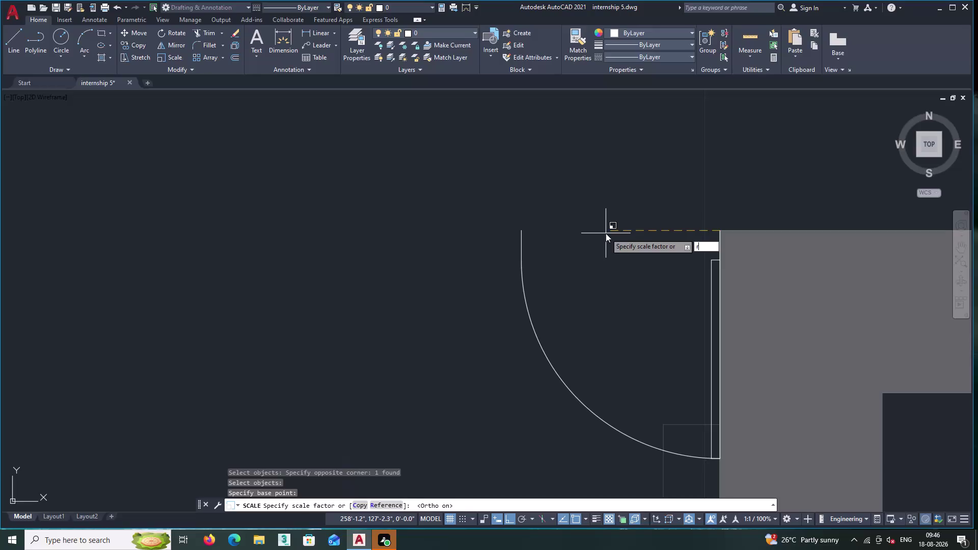
Rescale the door by reference, picking two reference points and the new length point.
double_click(719, 231)
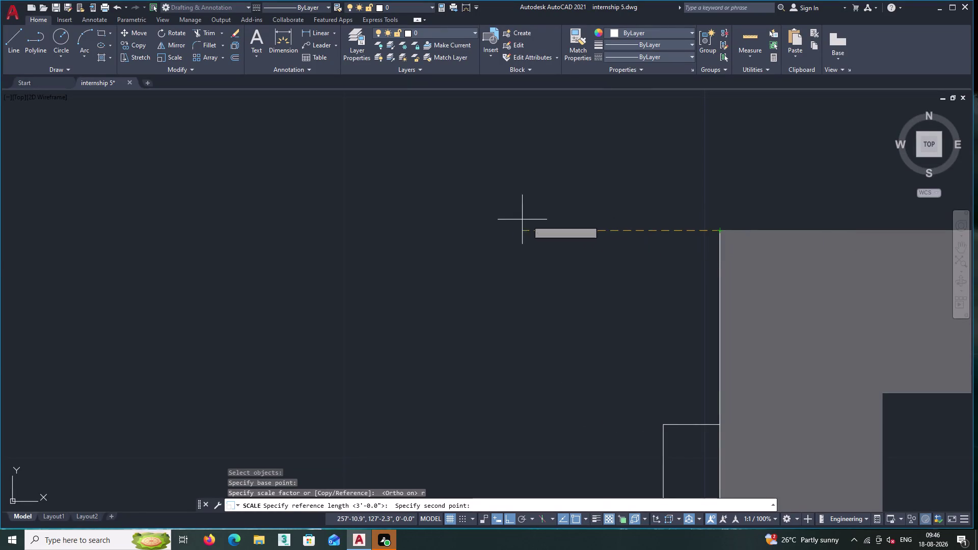
scroll(down, 3)
middle_drag(515, 220, 702, 224)
scroll(up, 3)
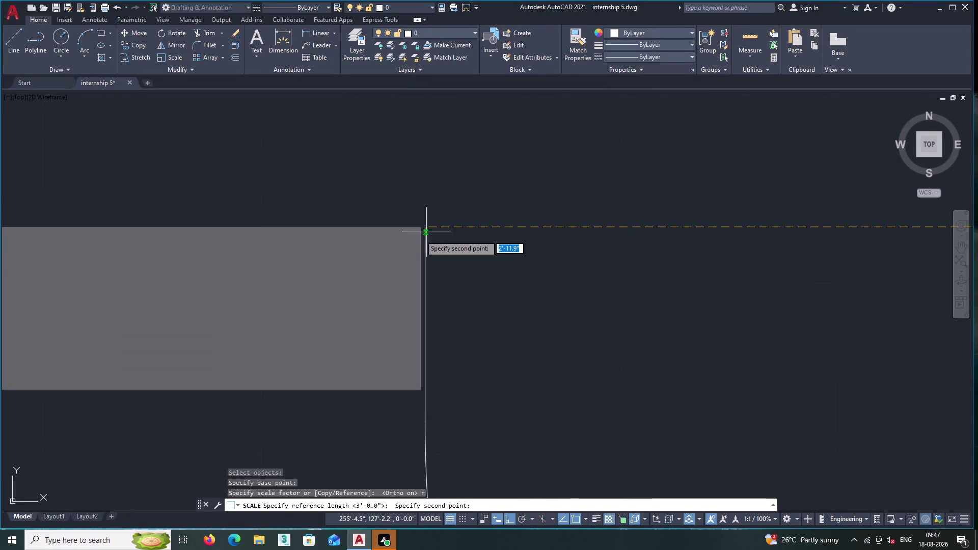
scroll(up, 3)
click(428, 222)
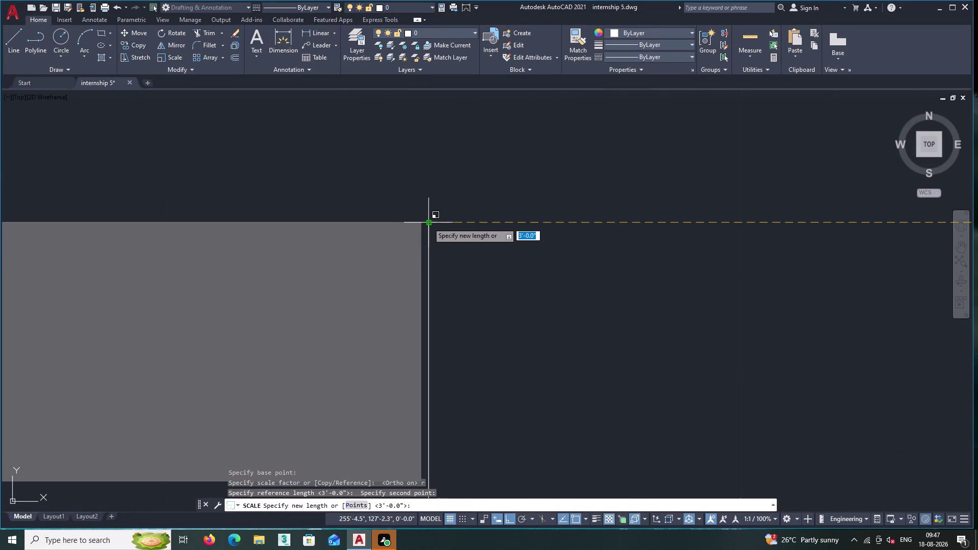
click(420, 223)
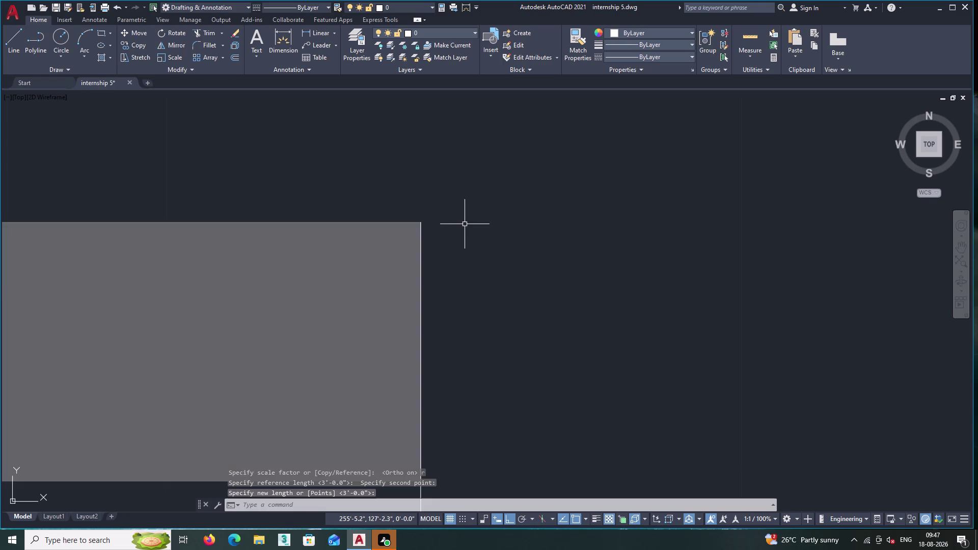
Pan and zoom around the plan to view the bathroom and bedroom door openings.
scroll(down, 3)
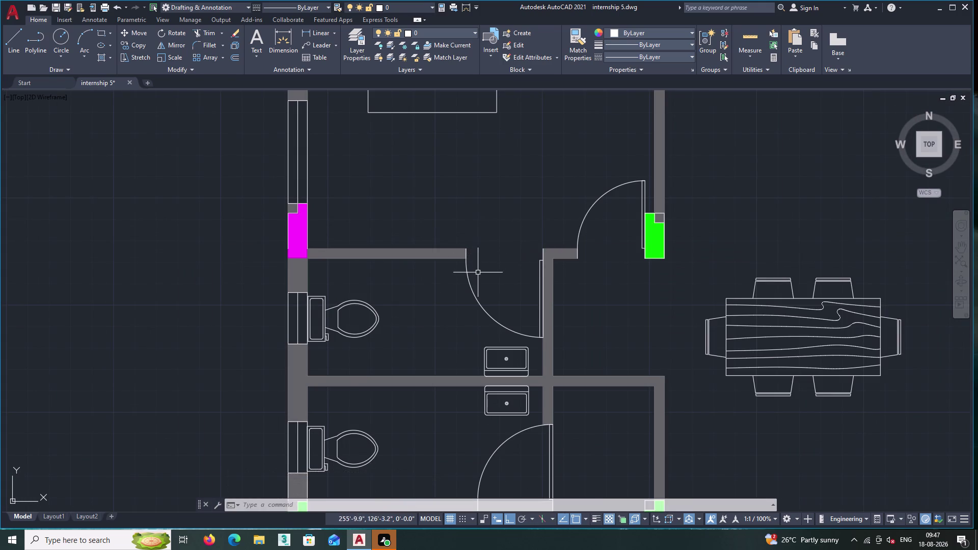
scroll(down, 3)
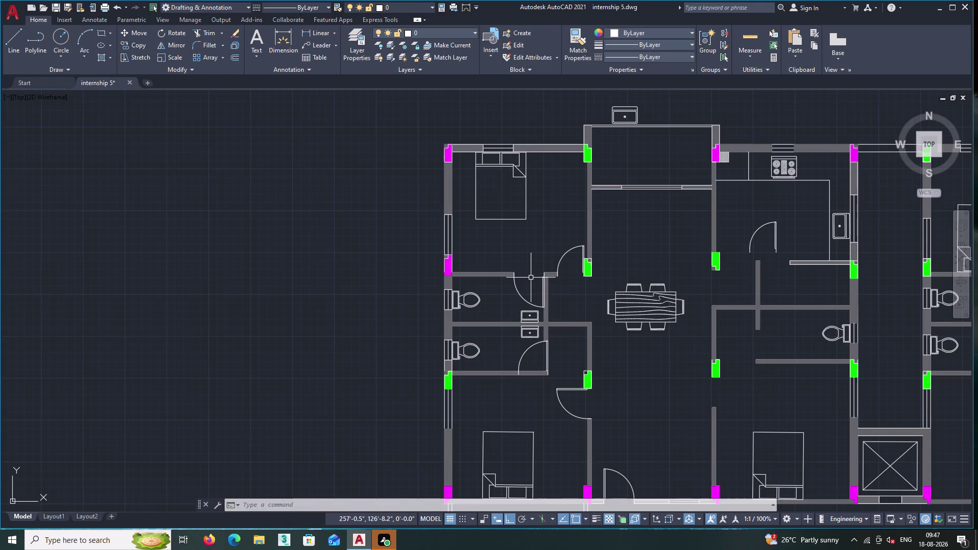
middle_drag(545, 278, 618, 240)
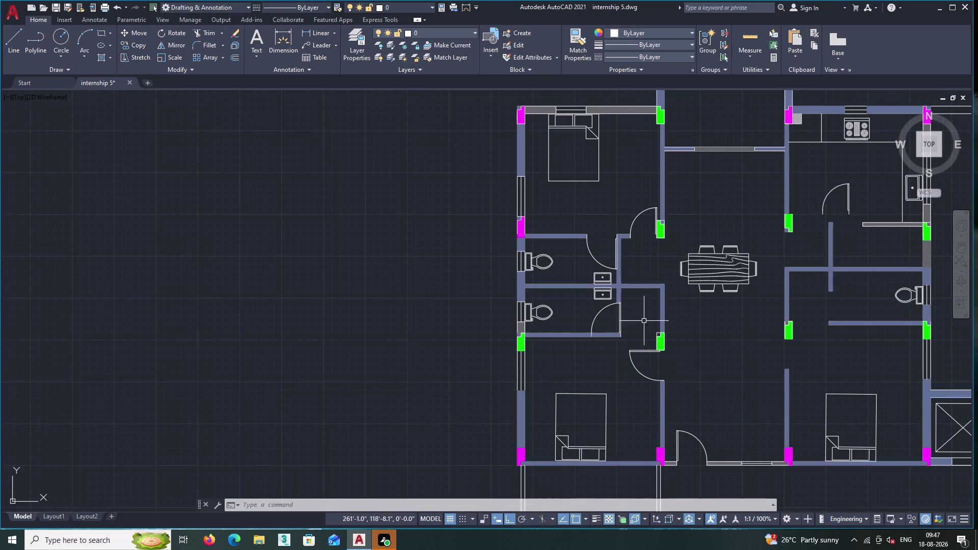
scroll(up, 3)
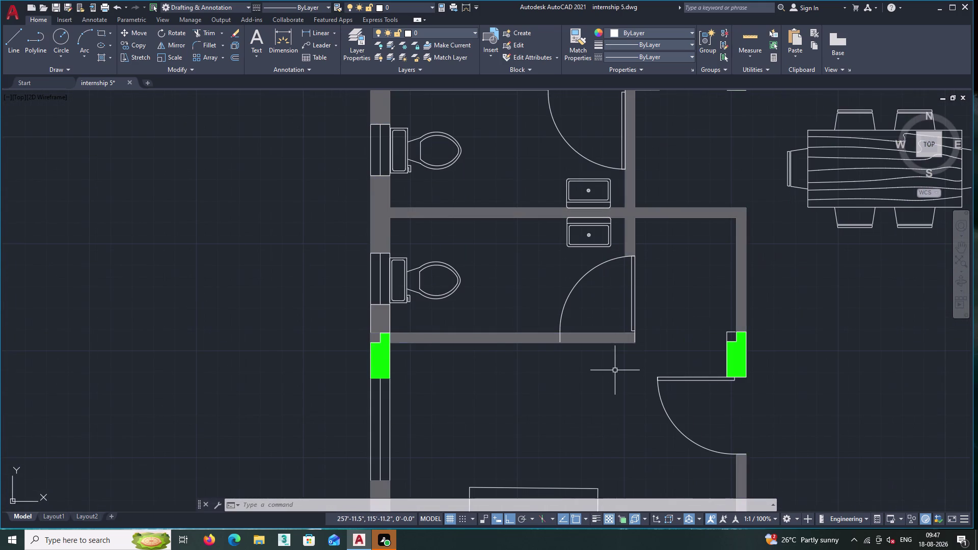
scroll(down, 3)
middle_drag(615, 370, 596, 312)
scroll(up, 3)
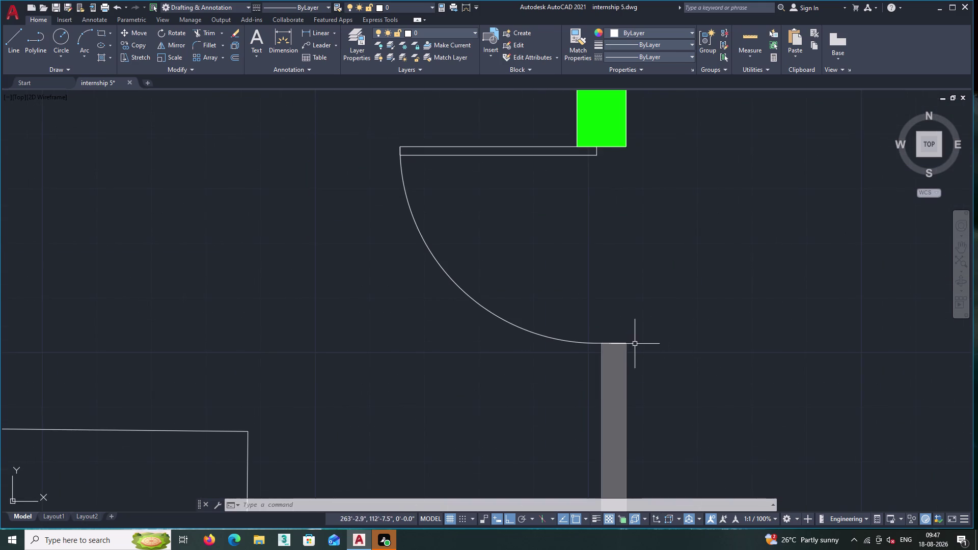
scroll(up, 3)
scroll(down, 3)
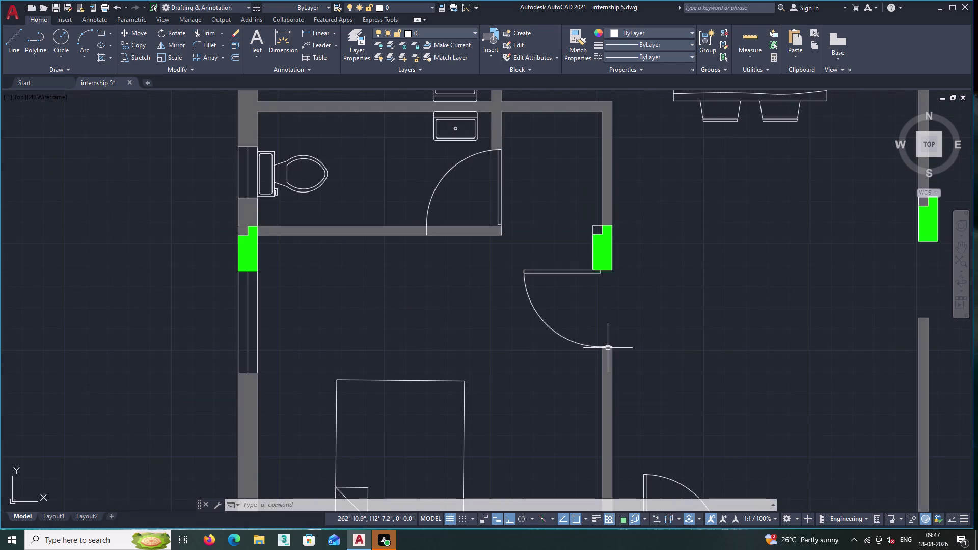
middle_drag(706, 405, 718, 244)
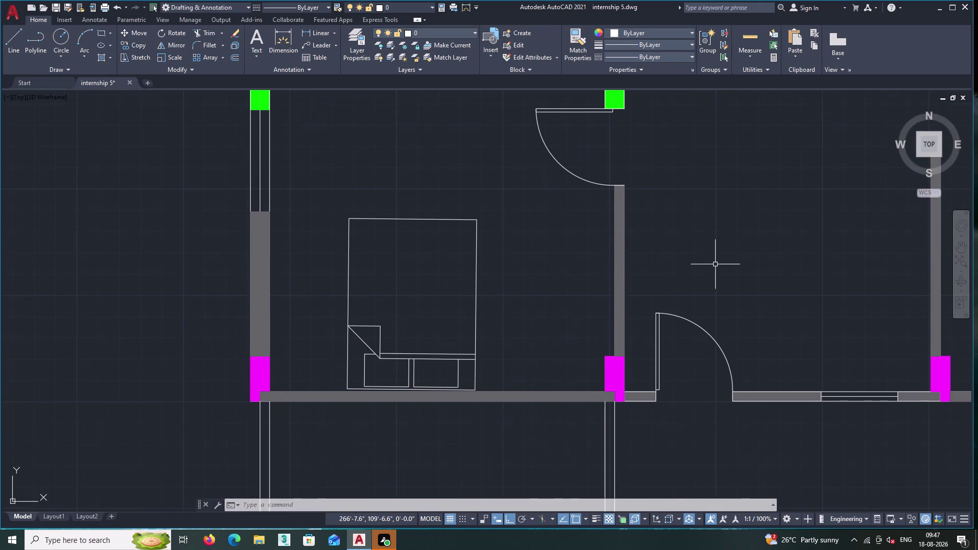
scroll(down, 3)
middle_drag(761, 280, 720, 299)
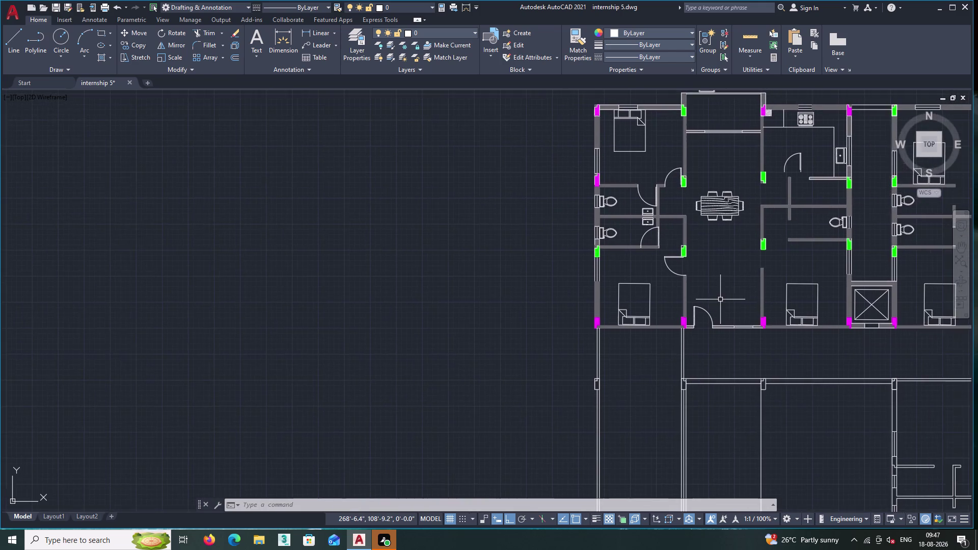
scroll(up, 3)
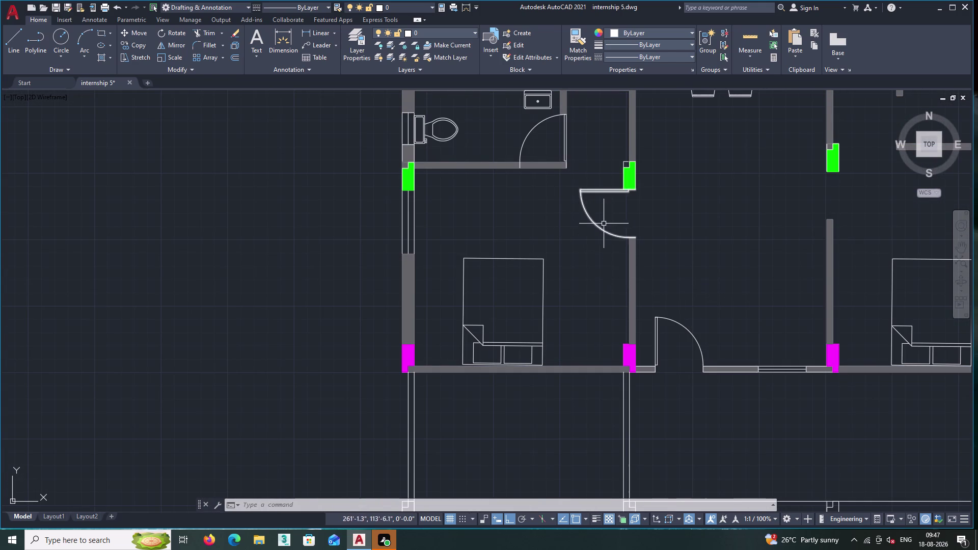
Copy the bedroom door block into the opening above it.
click(689, 359)
click(682, 306)
right_click(683, 297)
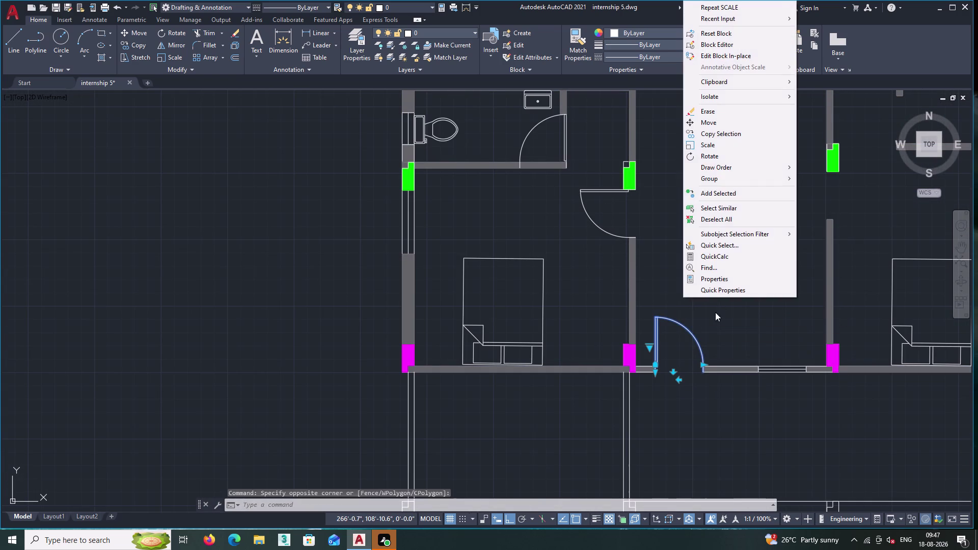
click(715, 132)
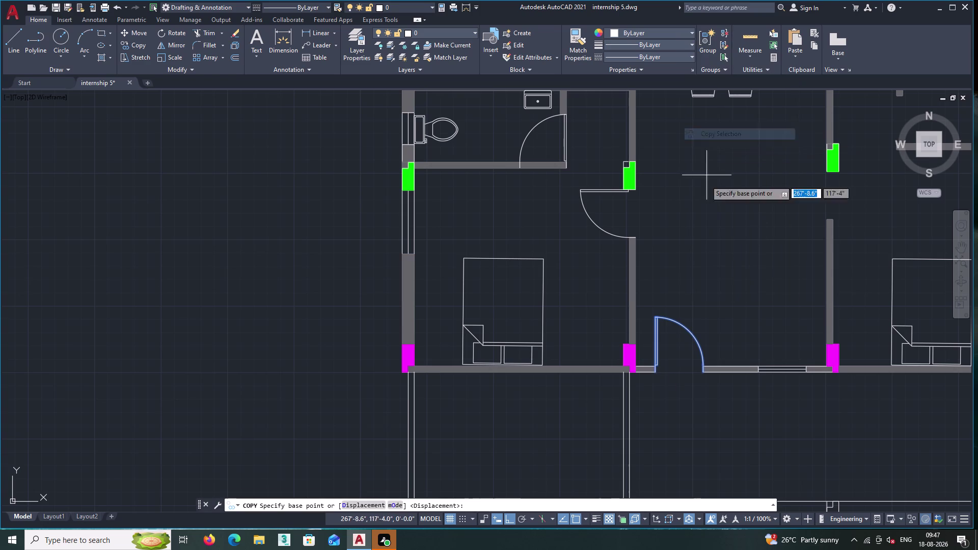
click(671, 322)
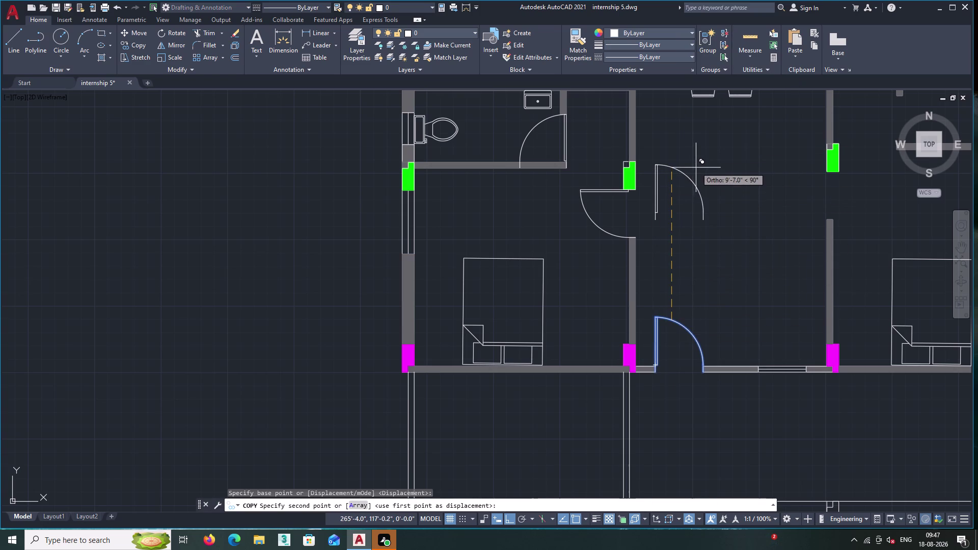
double_click(737, 195)
double_click(737, 195)
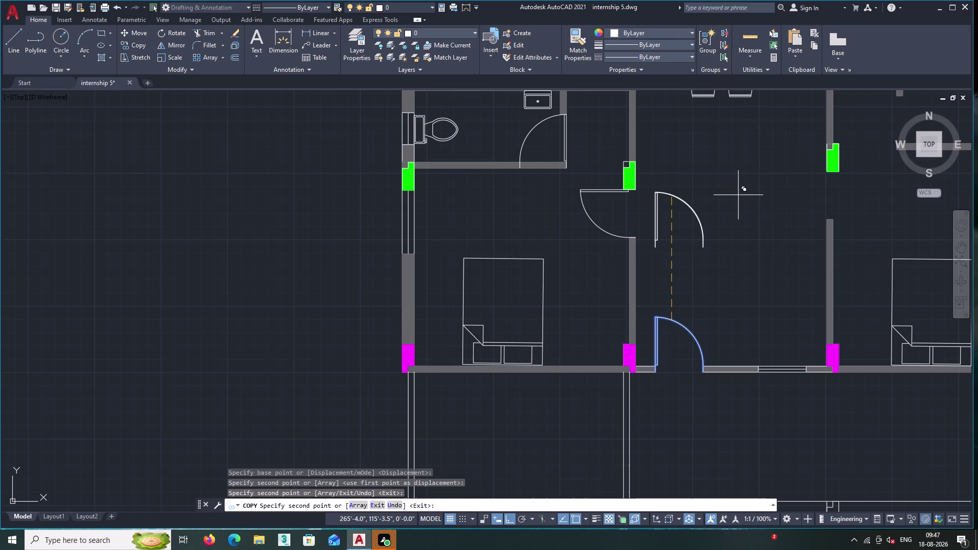
key(Escape)
Try selecting the copied door several times, then clear the selection.
drag(717, 273, 714, 266)
click(662, 201)
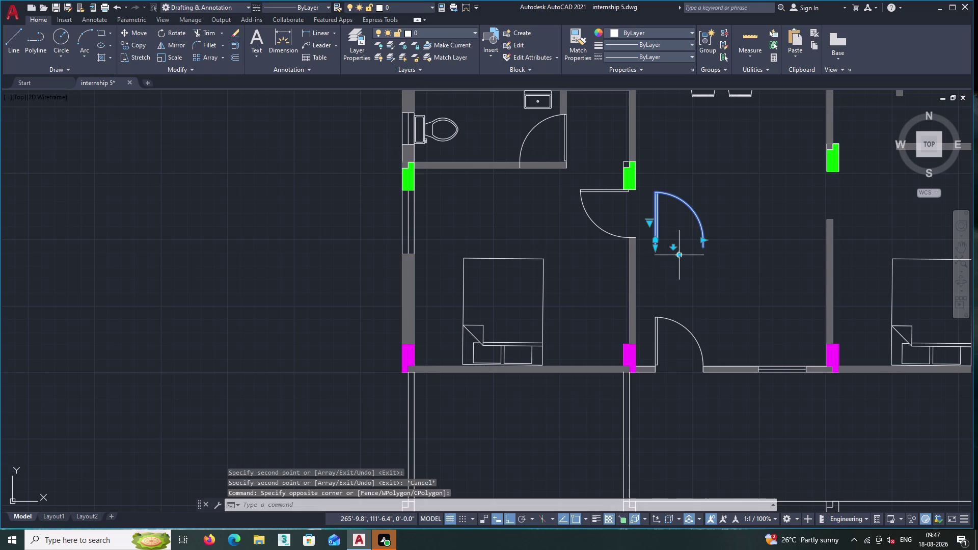
click(677, 256)
double_click(677, 256)
double_click(677, 256)
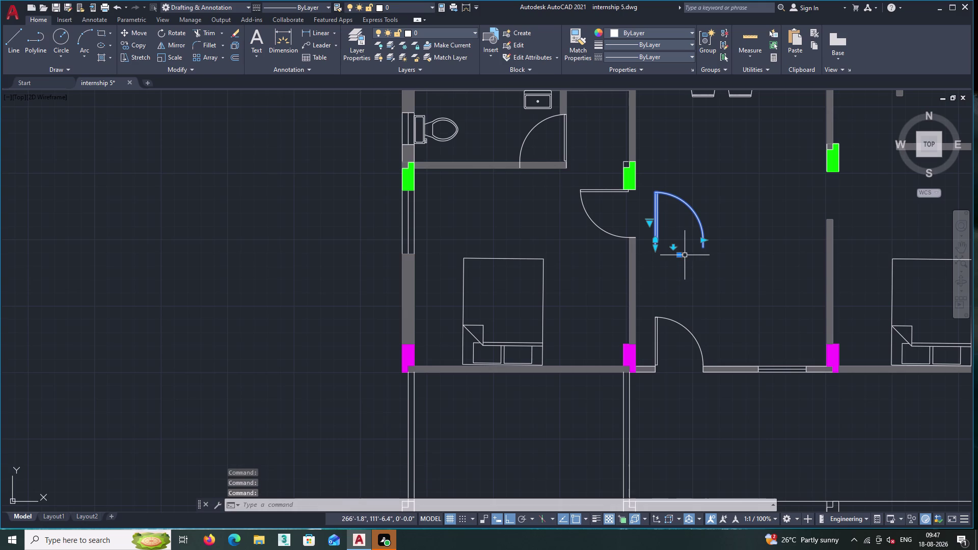
click(672, 245)
double_click(672, 246)
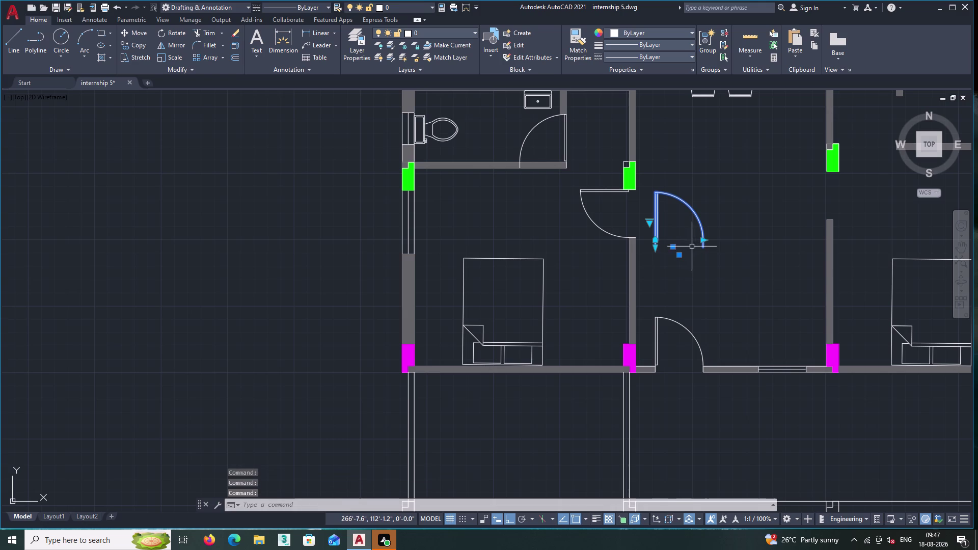
key(Escape)
click(693, 250)
double_click(686, 192)
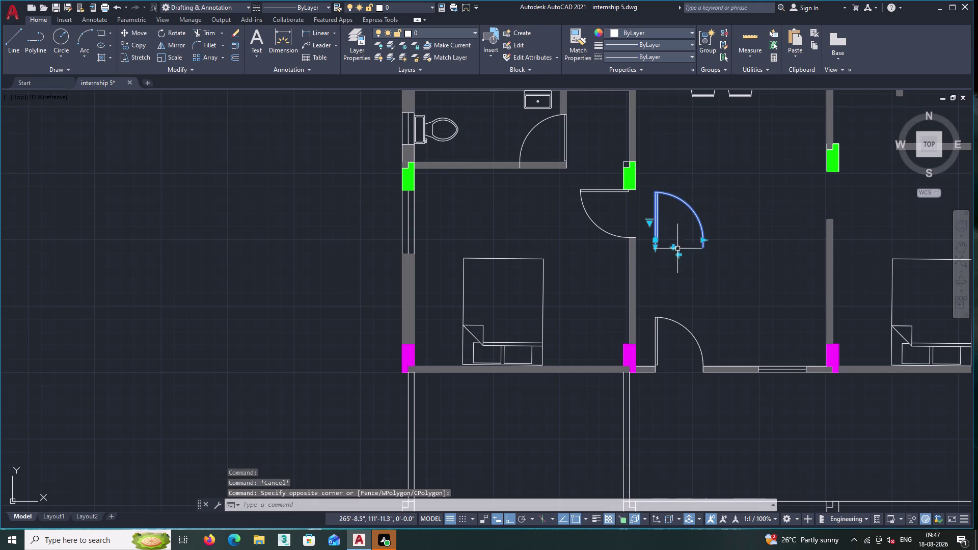
scroll(up, 3)
scroll(down, 3)
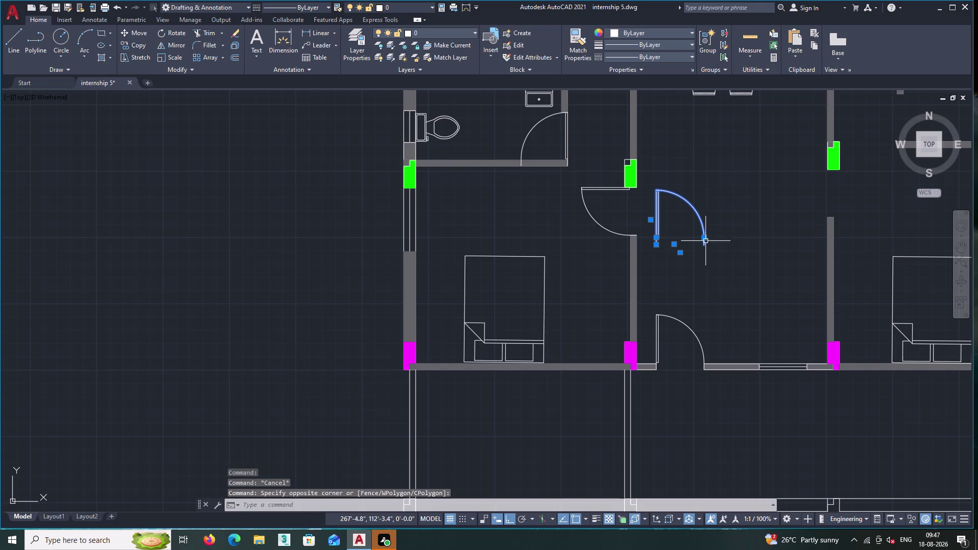
key(Escape)
Close the door's block editor without editing, then window-select the copied door.
double_click(703, 240)
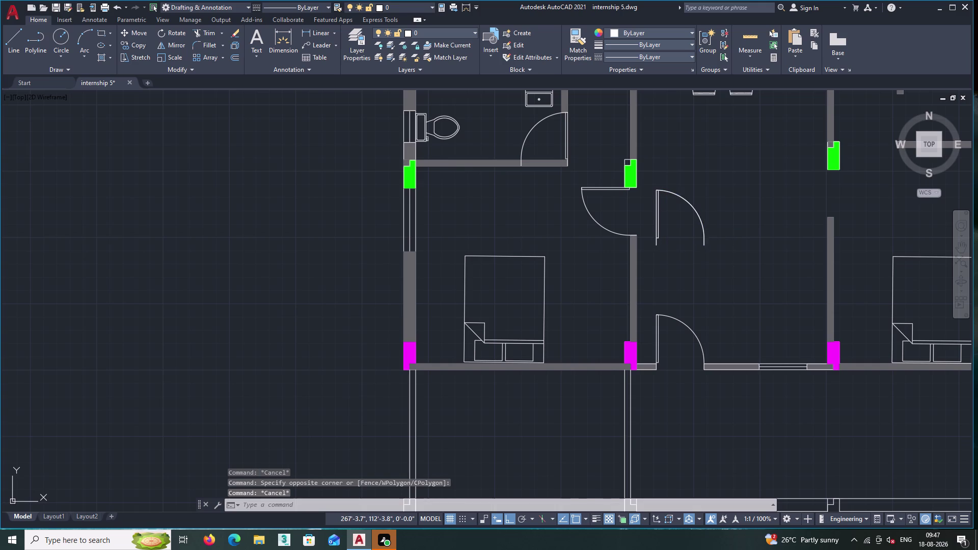
click(572, 187)
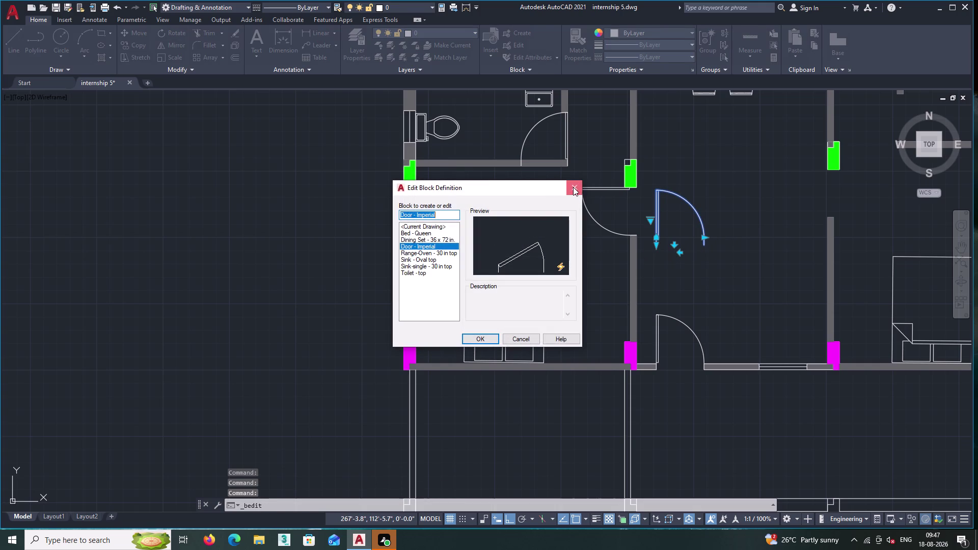
click(682, 226)
triple_click(677, 190)
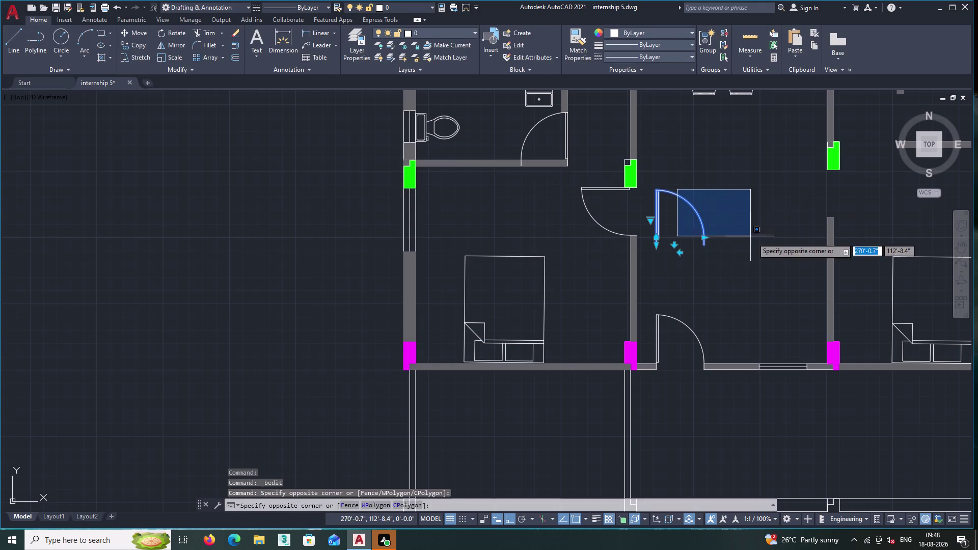
click(739, 236)
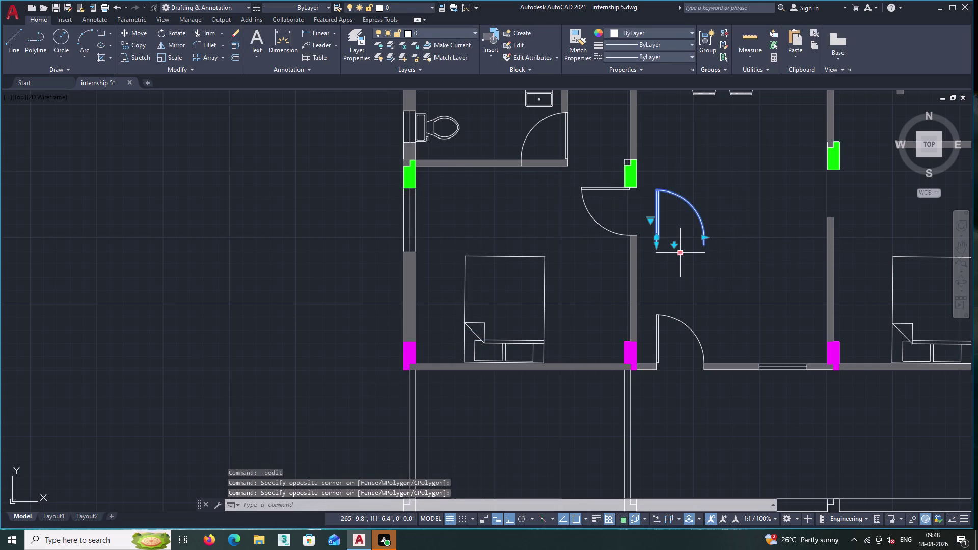
click(681, 254)
triple_click(680, 254)
triple_click(681, 254)
triple_click(676, 244)
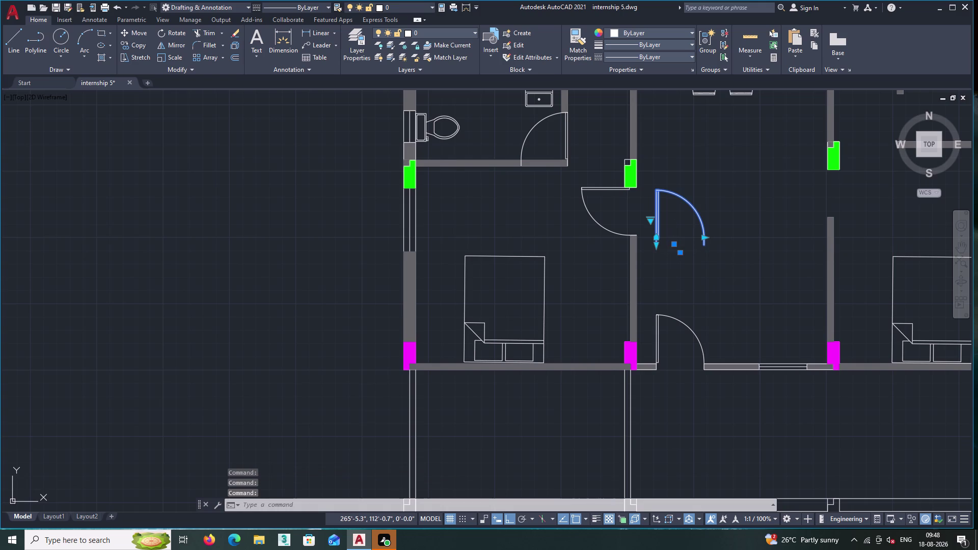
triple_click(675, 244)
click(676, 244)
Cancel all pending commands and window-select the loose door block in the hallway.
key(Escape)
key(Escape)
key(Escape)
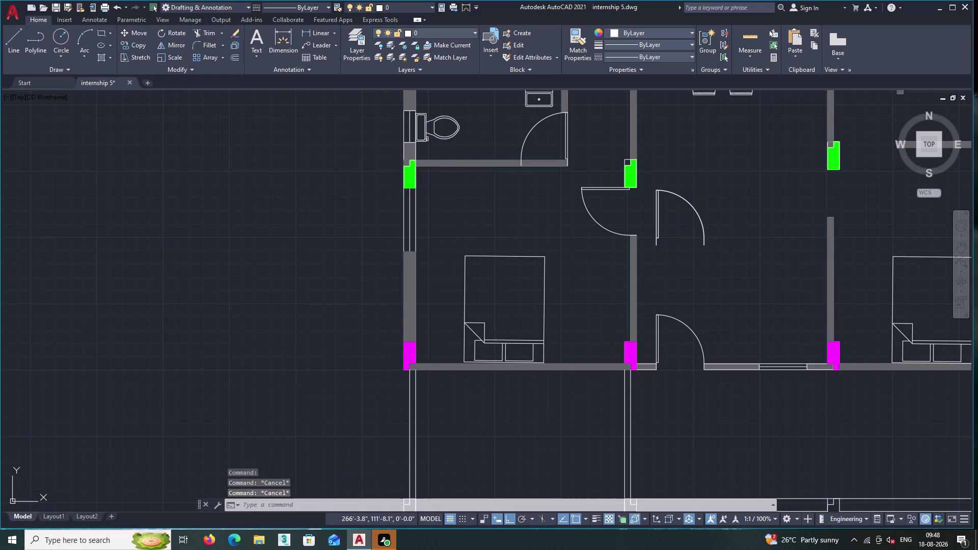
key(Escape)
key(Escape)
key(Escape)
key(Escape)
key(Escape)
key(Escape)
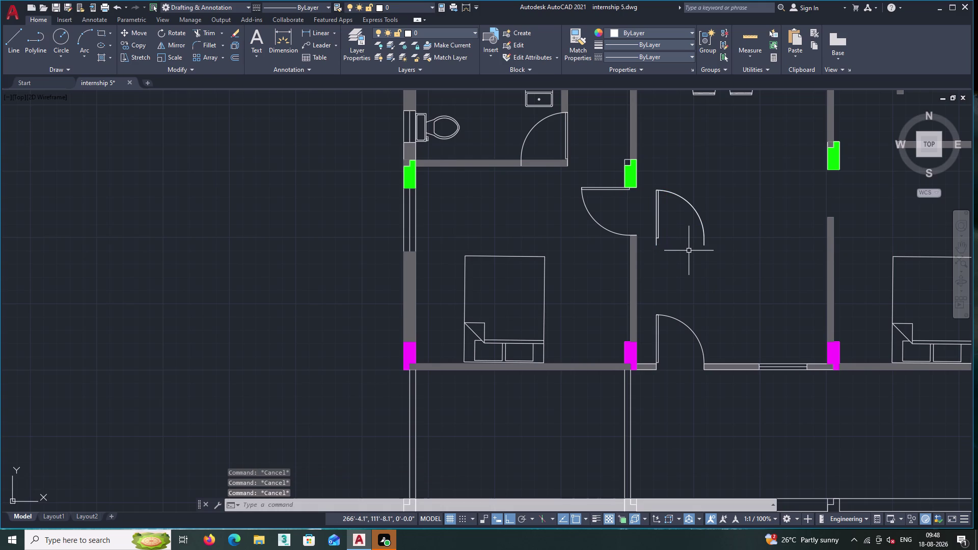
drag(746, 261, 739, 254)
double_click(679, 188)
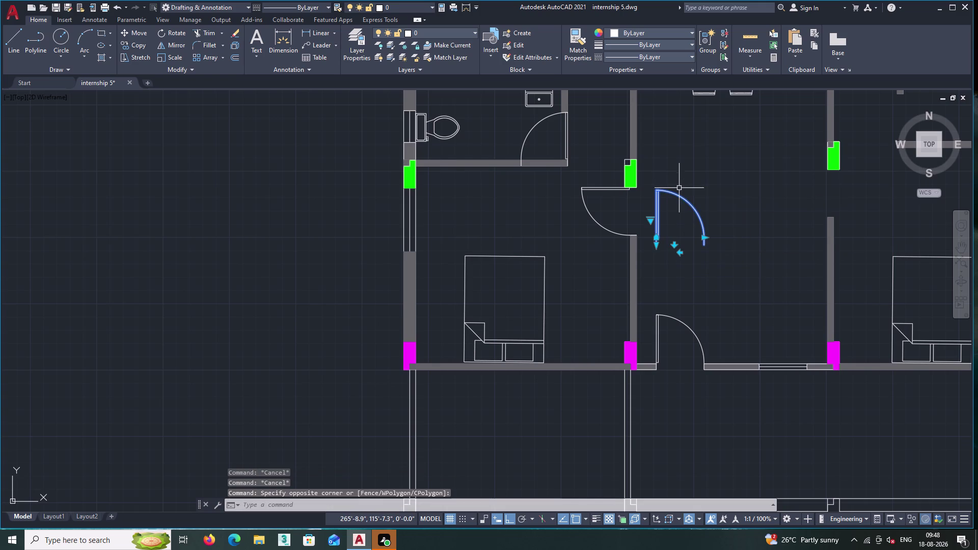
Rotate the loose door block 180° about its pivot point.
scroll(up, 3)
scroll(down, 3)
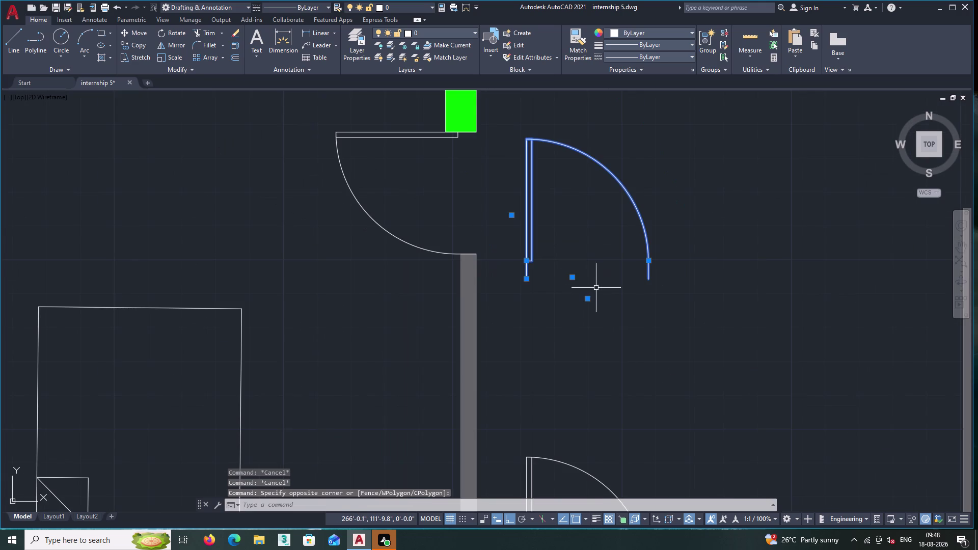
scroll(down, 3)
scroll(down, 3)
right_click(631, 261)
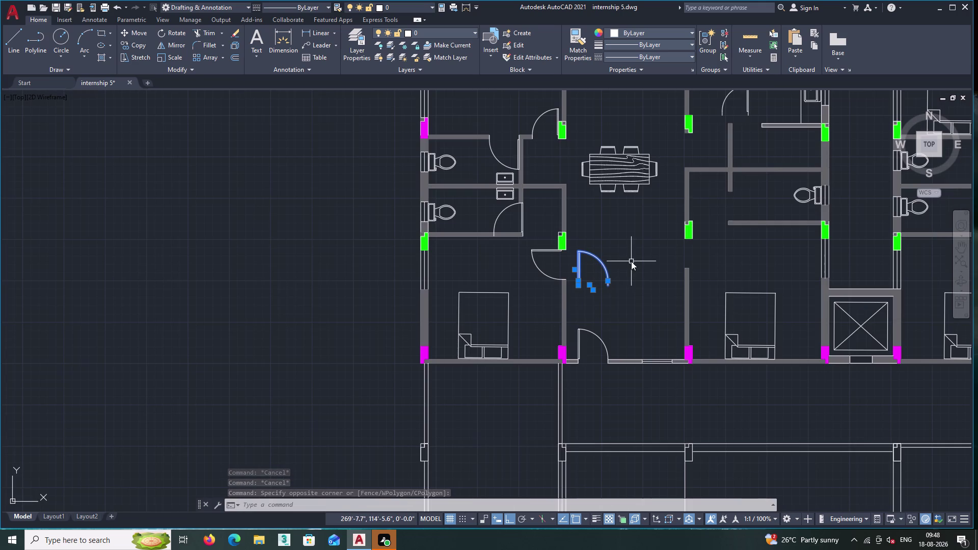
click(680, 367)
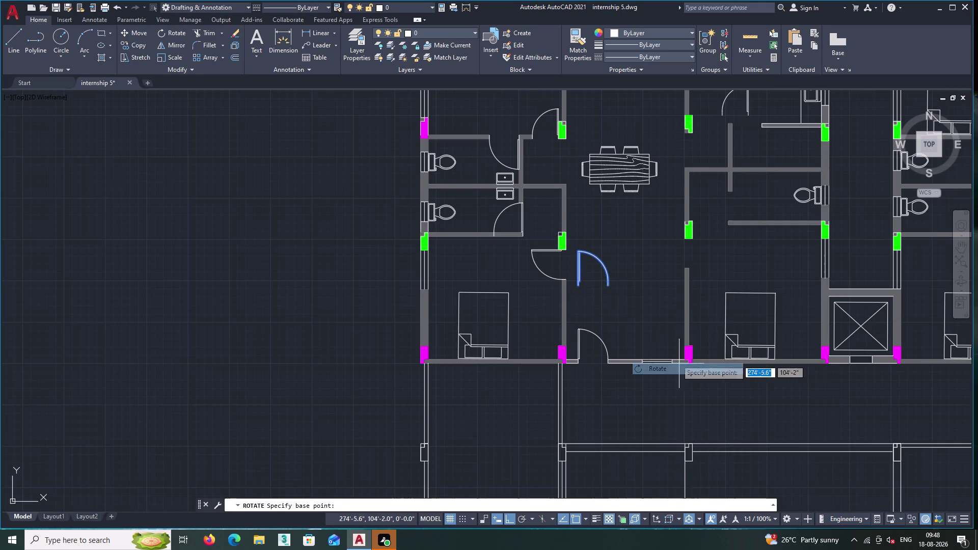
click(609, 287)
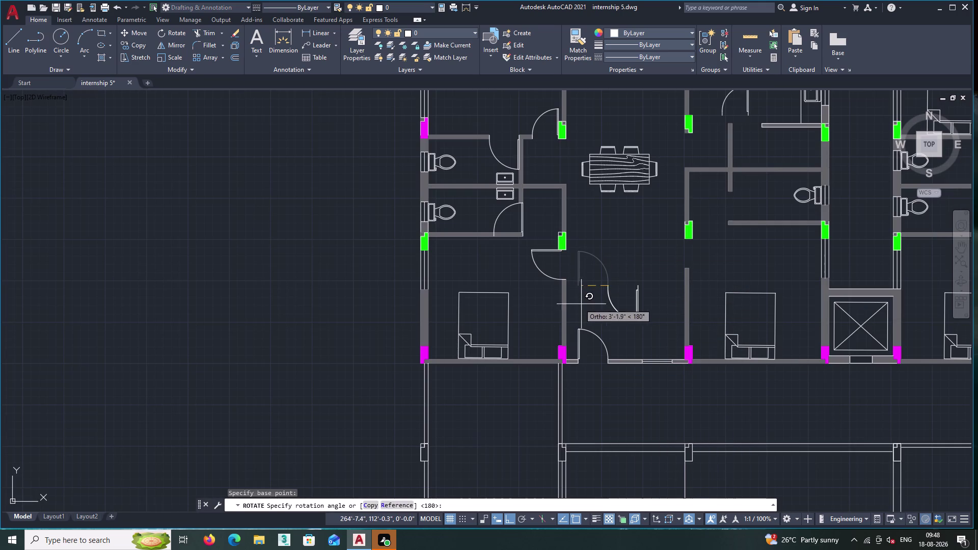
double_click(603, 308)
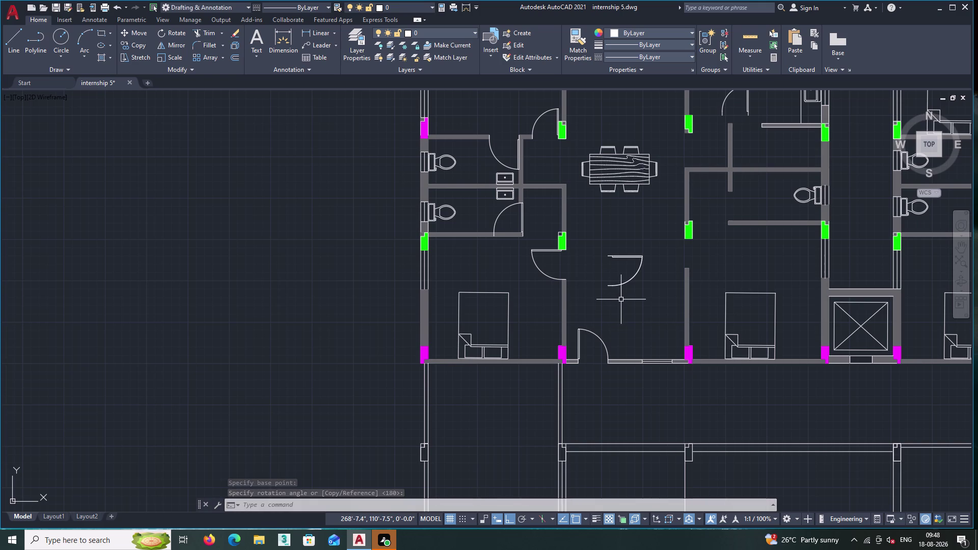
Copy the rotated door with Ortho off to the right-hand bedroom opening's corner.
scroll(up, 3)
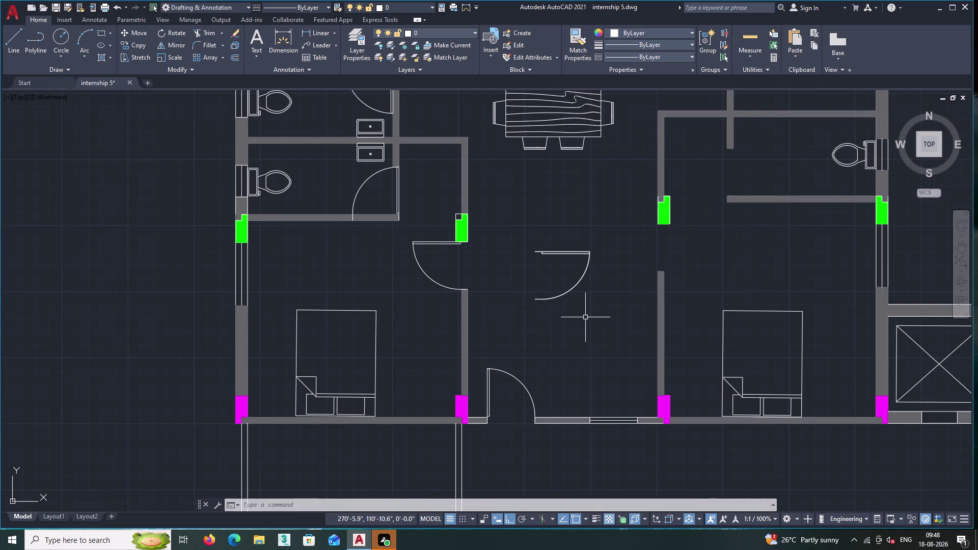
click(599, 318)
click(569, 253)
right_click(565, 204)
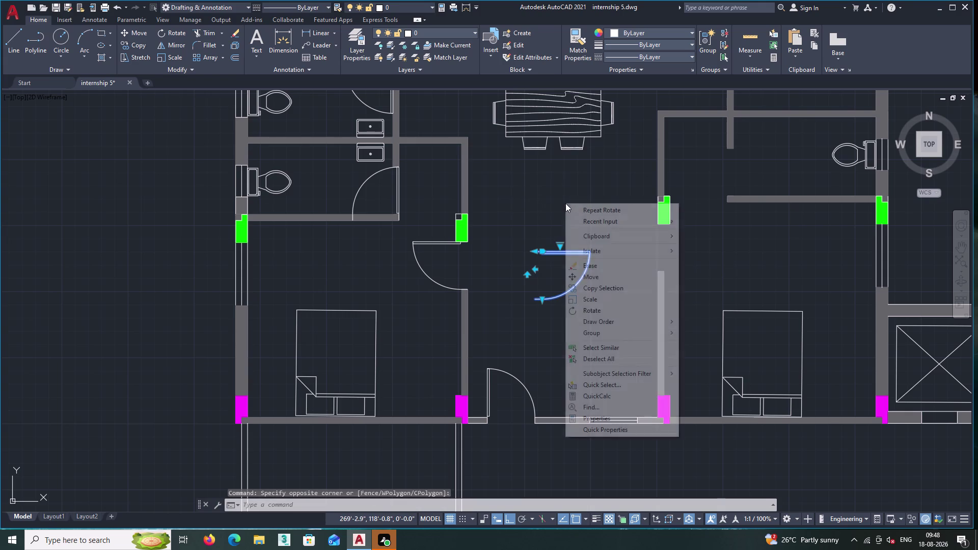
click(594, 289)
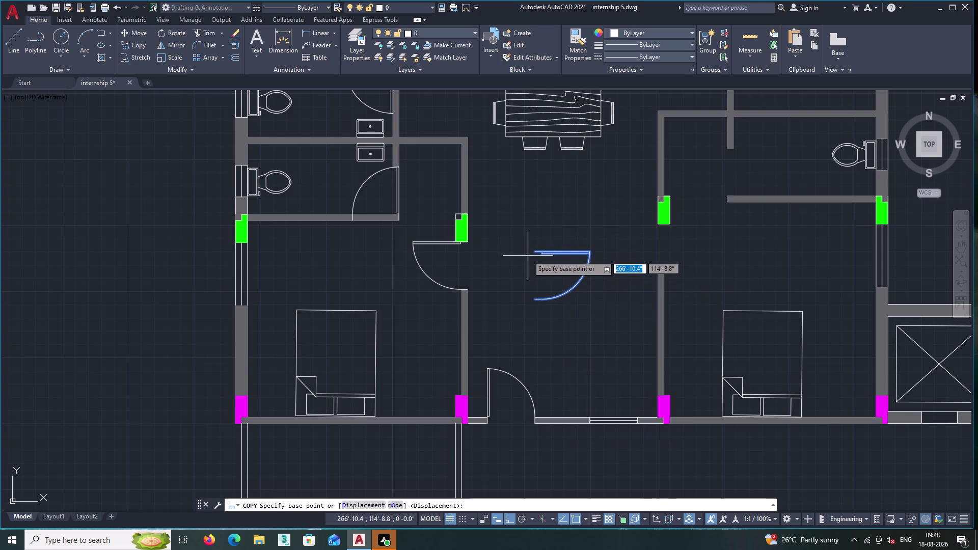
click(535, 252)
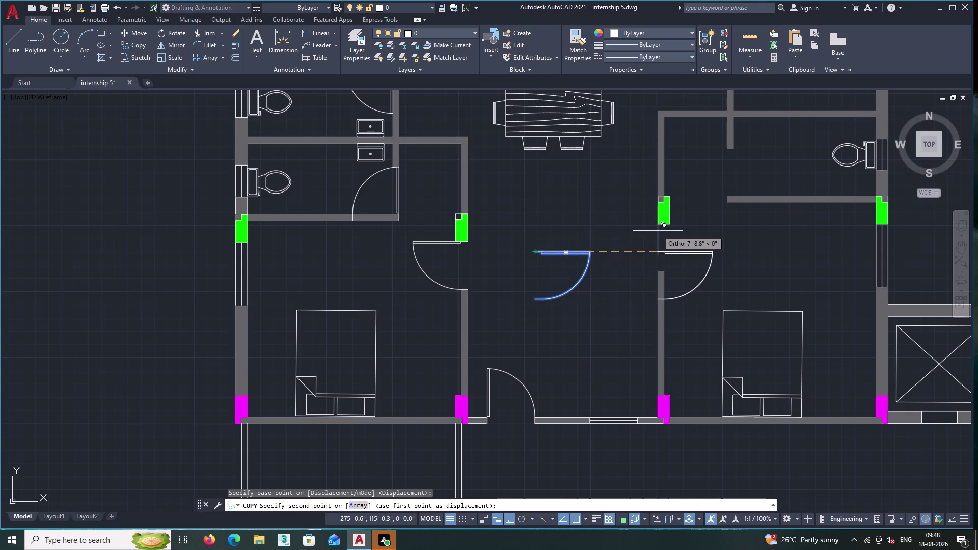
key(F8)
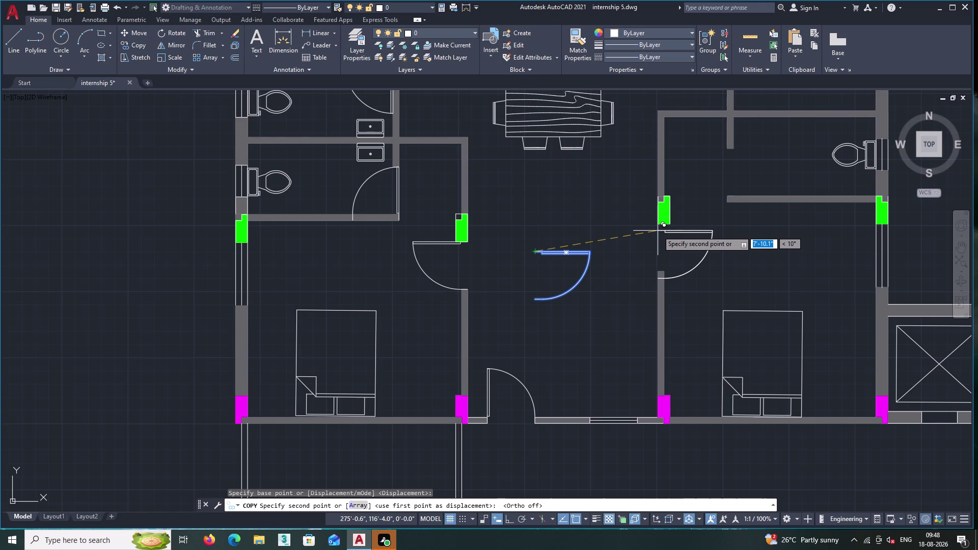
scroll(up, 3)
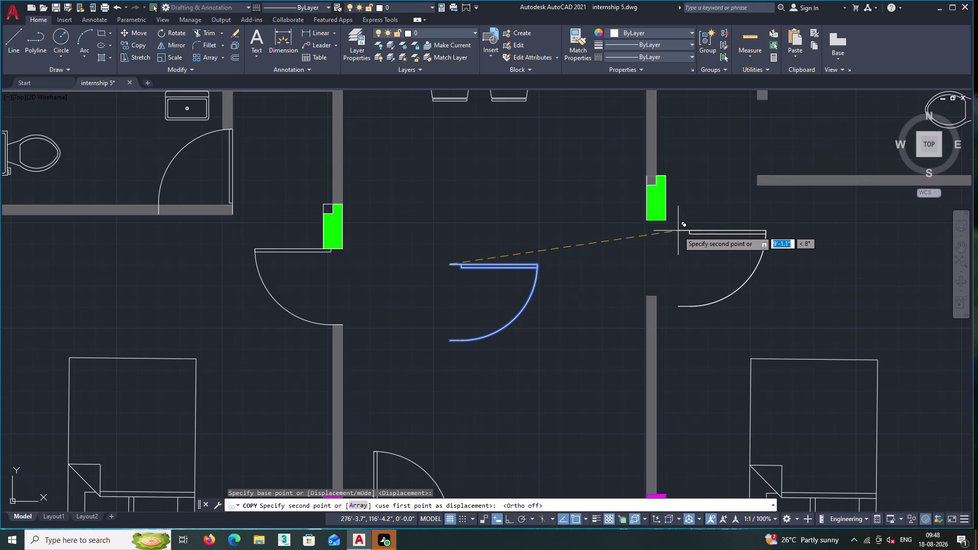
scroll(up, 3)
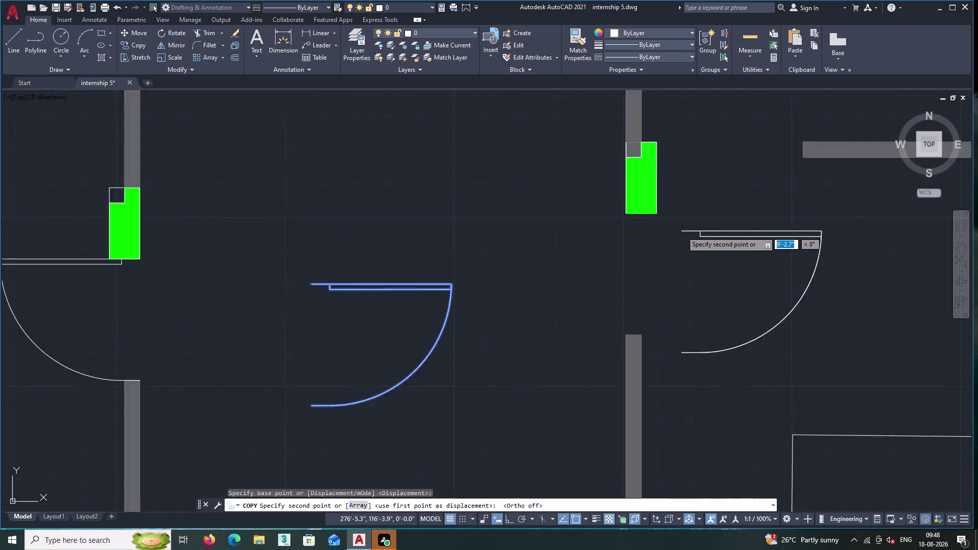
scroll(up, 3)
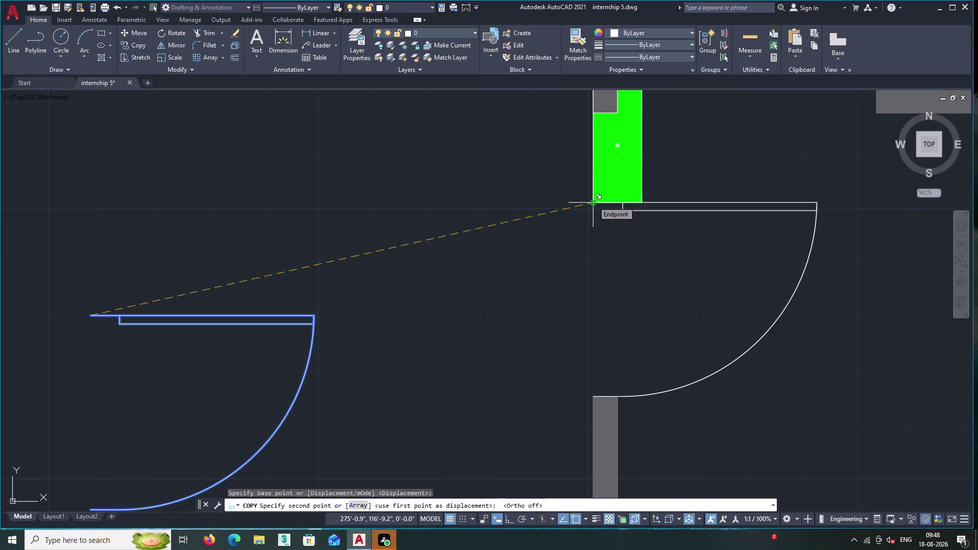
double_click(593, 201)
Cancel the copy after panning across the rooms, and select the original loose door.
scroll(down, 3)
scroll(down, 3)
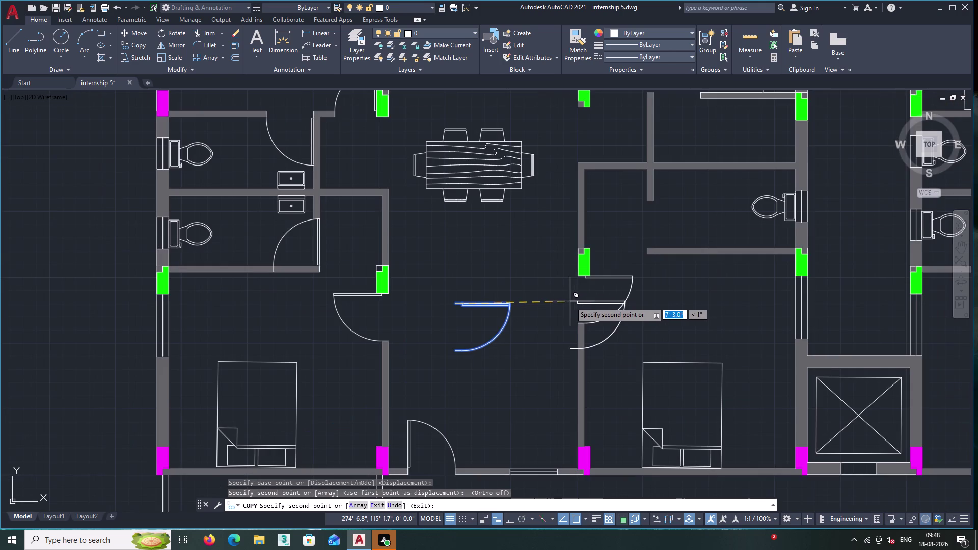
middle_drag(570, 302, 567, 236)
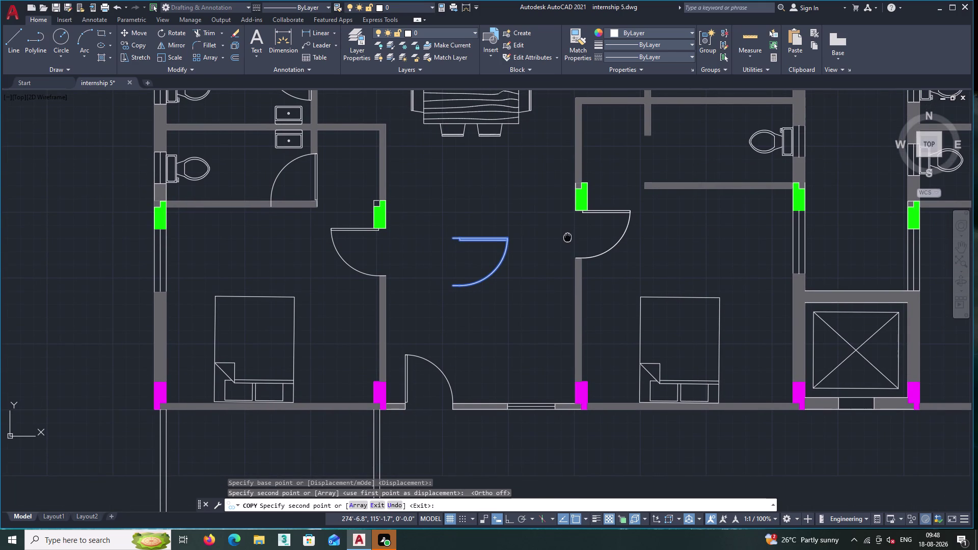
middle_drag(568, 236, 510, 261)
middle_drag(593, 231, 489, 312)
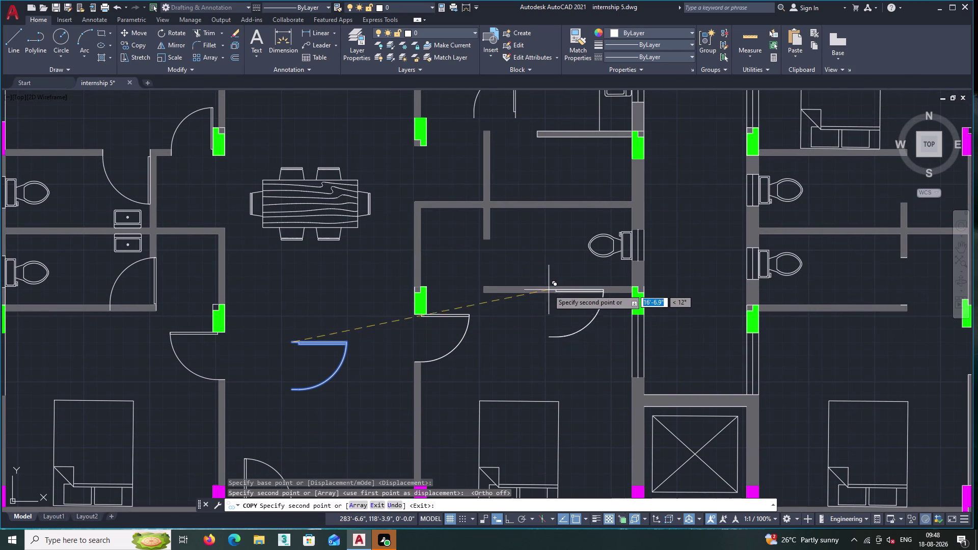
middle_drag(535, 276, 578, 258)
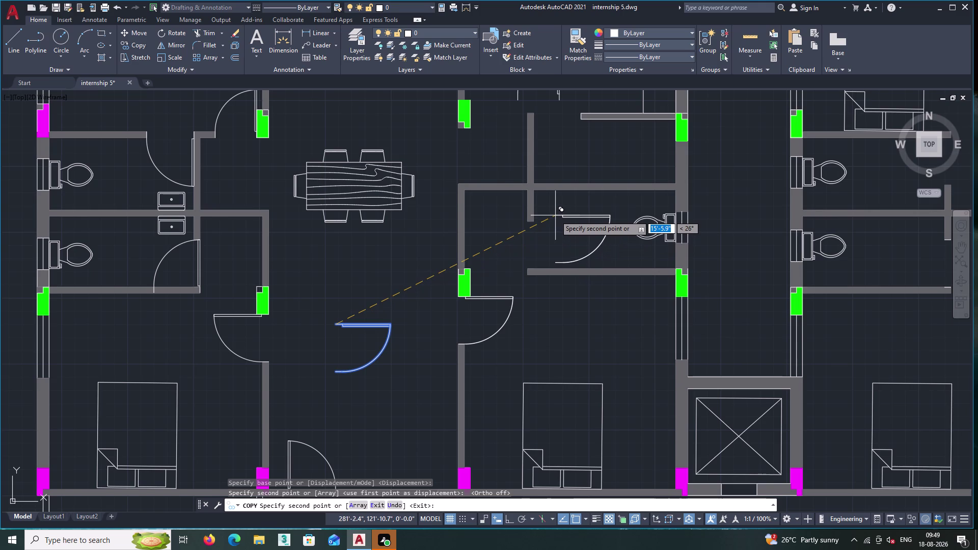
key(Escape)
middle_drag(436, 357, 539, 336)
drag(498, 348, 495, 344)
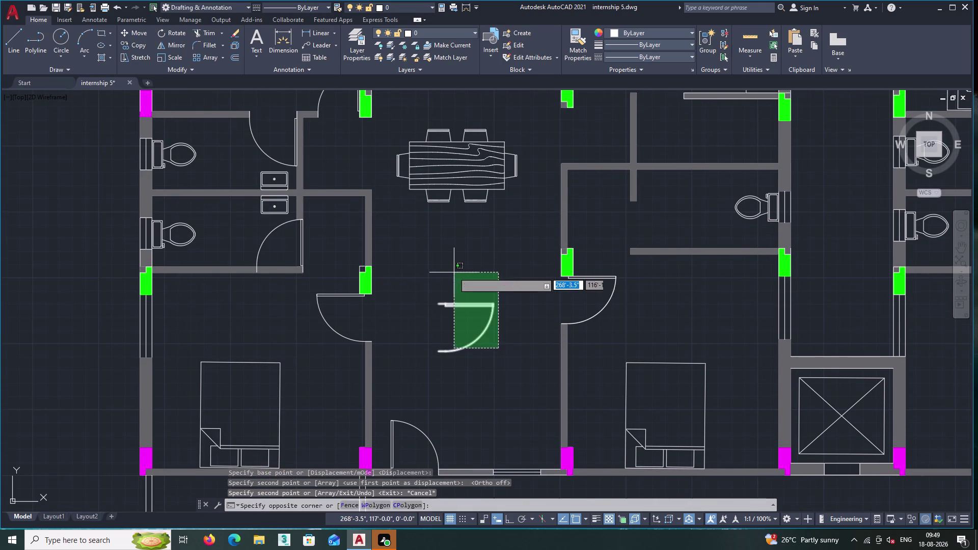
Rotate the original loose door 270° so its leaf stands upright.
click(453, 272)
scroll(up, 3)
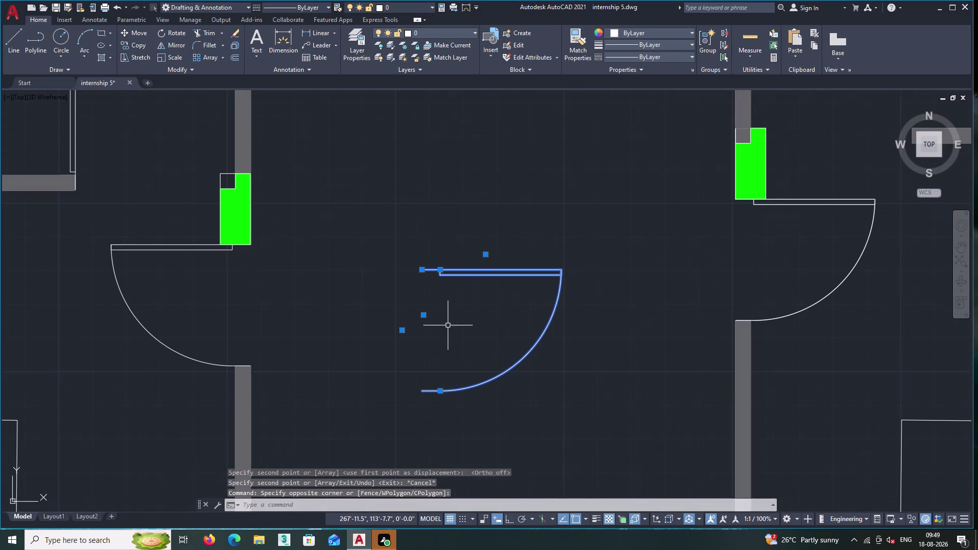
right_click(456, 313)
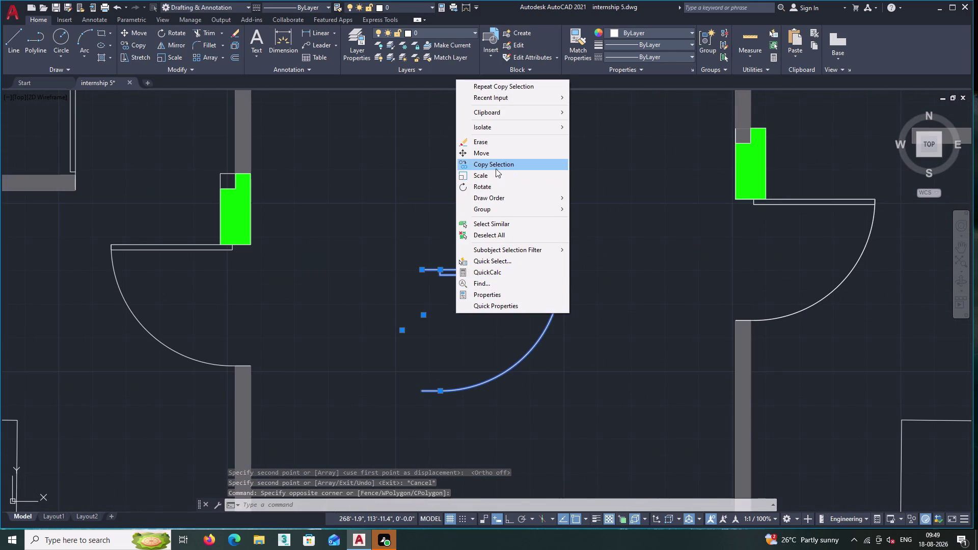
double_click(492, 187)
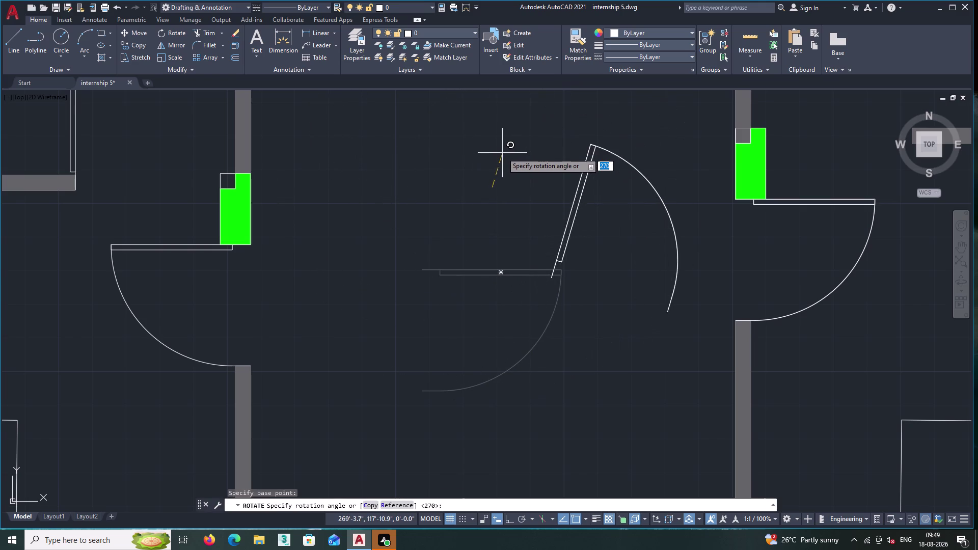
key(F8)
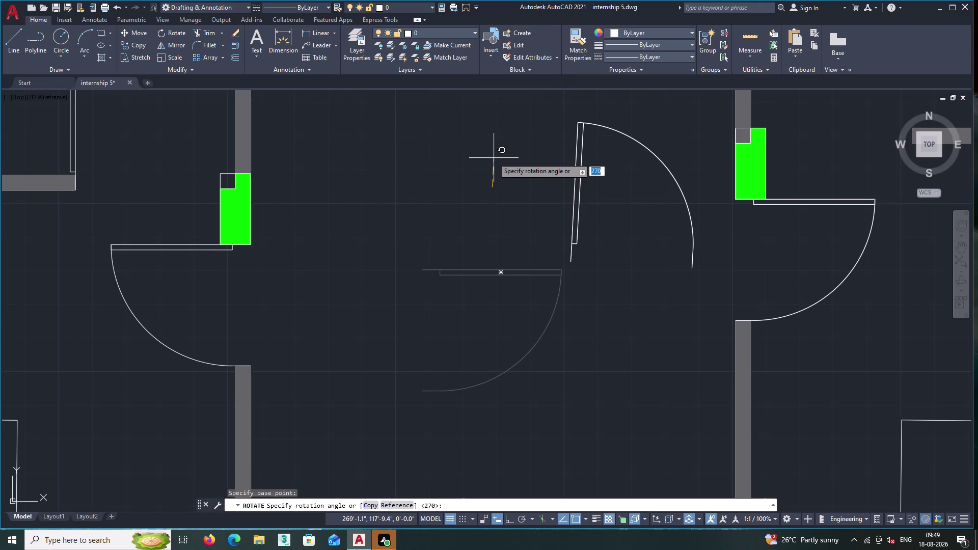
double_click(490, 160)
Recentre the view and reselect the rotated door to copy it.
middle_drag(682, 279, 631, 334)
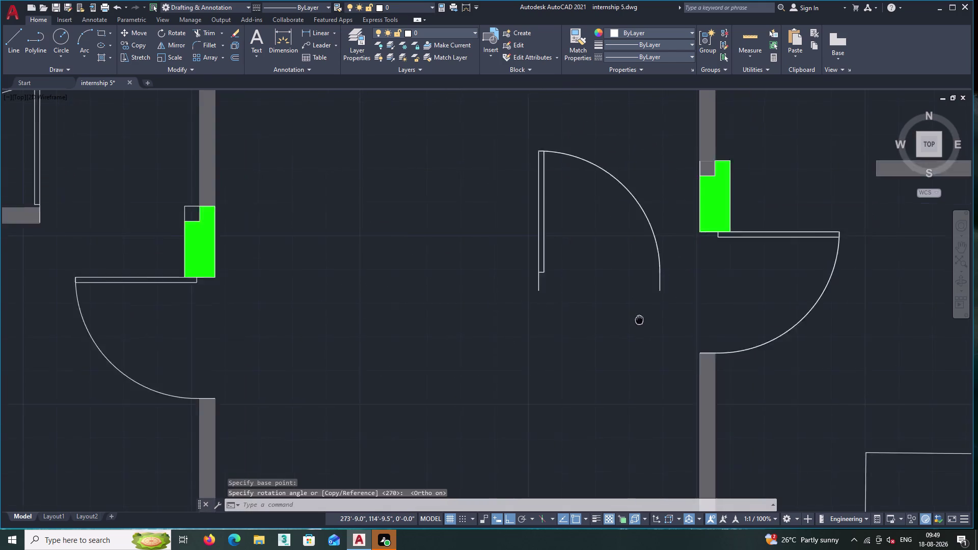
middle_drag(631, 334, 631, 336)
click(660, 327)
double_click(572, 221)
right_click(571, 221)
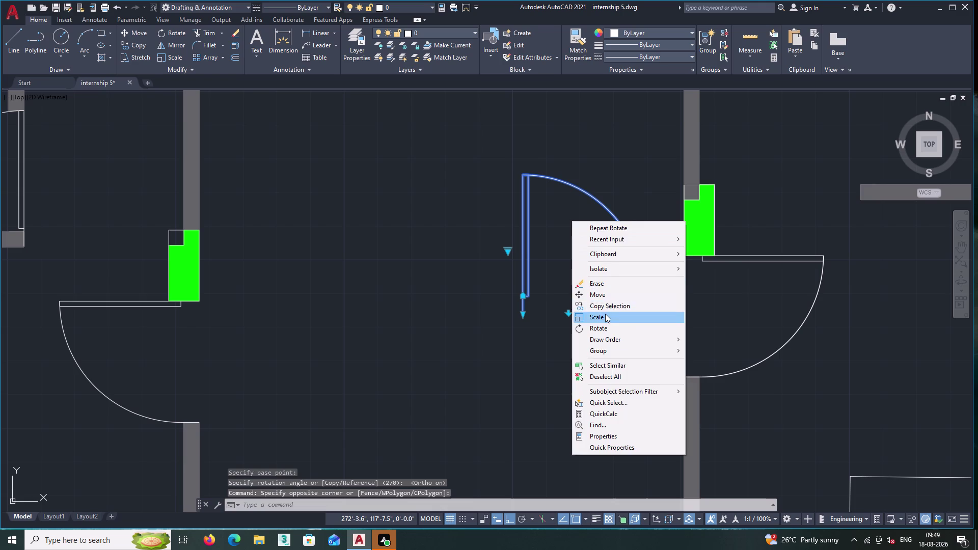
double_click(606, 303)
Copy the upright door with Ortho off onto the wall end at the bathroom opening.
middle_drag(819, 268, 460, 312)
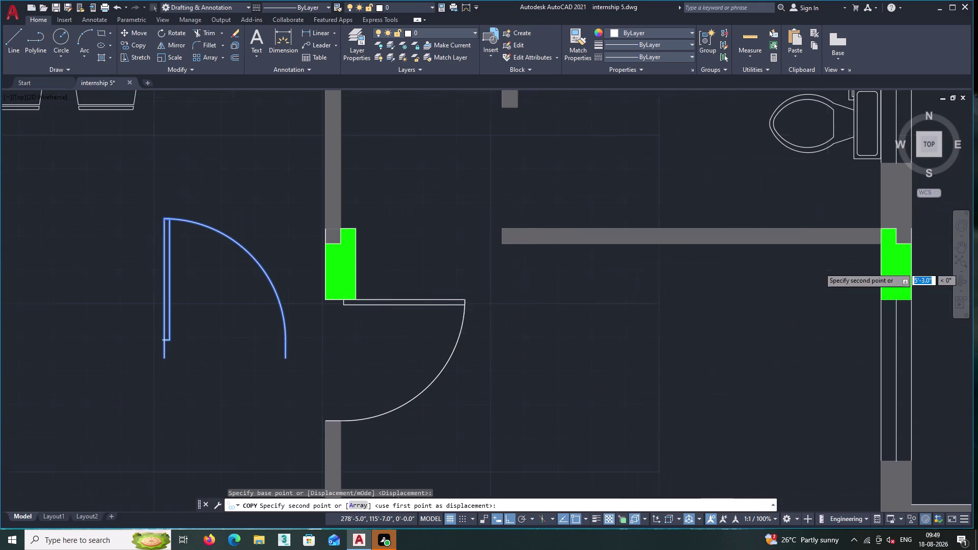
scroll(down, 3)
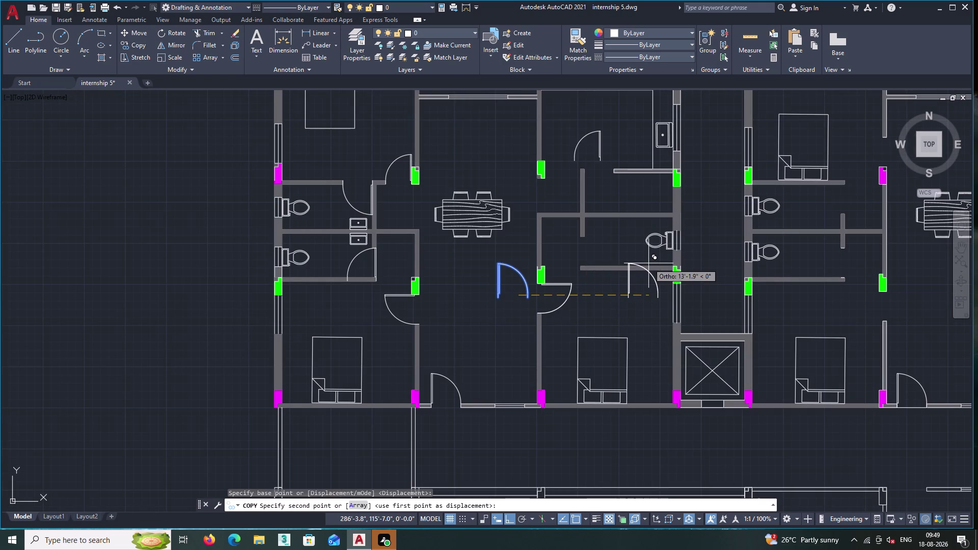
key(F8)
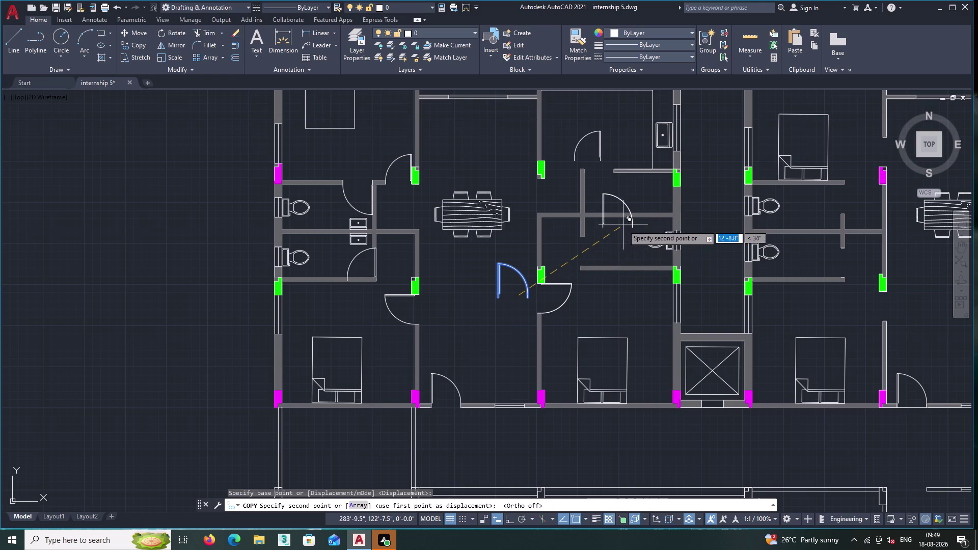
scroll(up, 3)
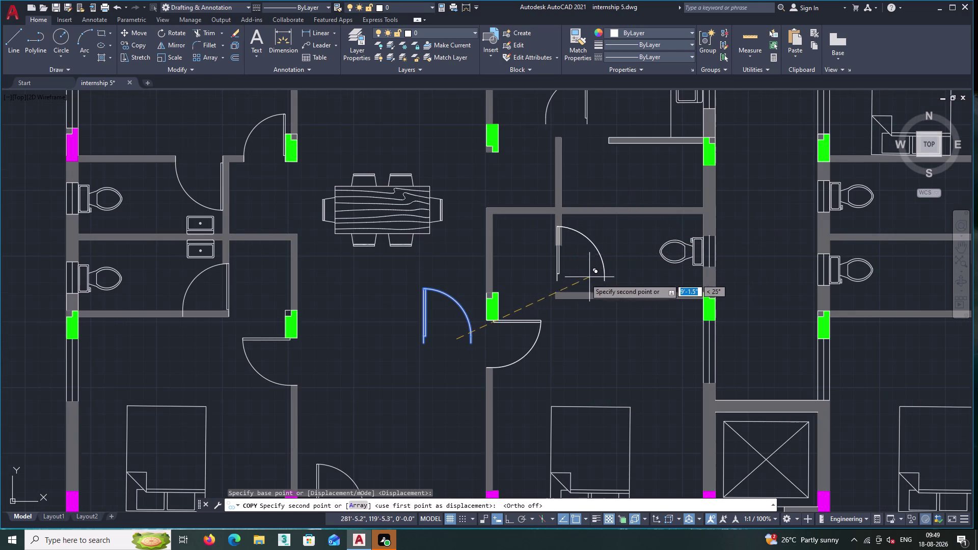
scroll(up, 3)
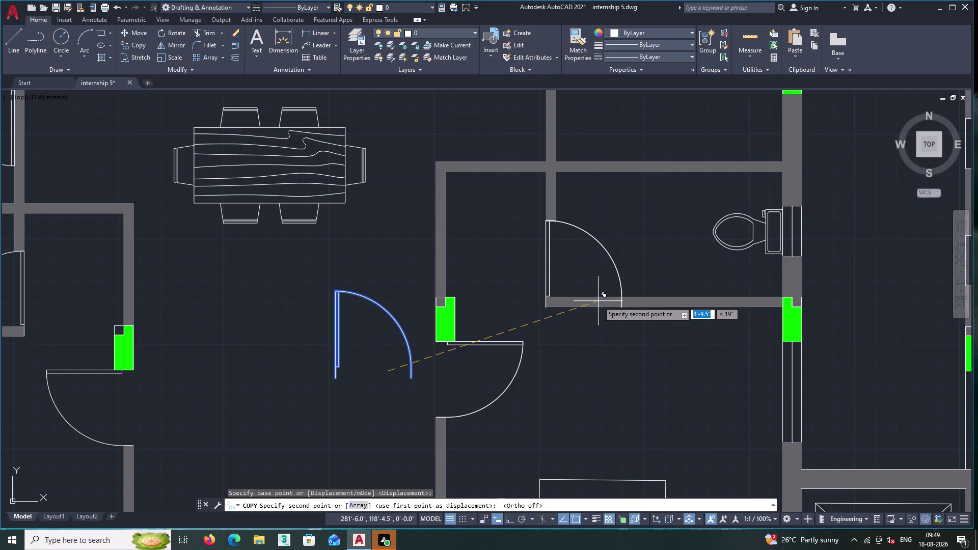
click(597, 301)
scroll(up, 3)
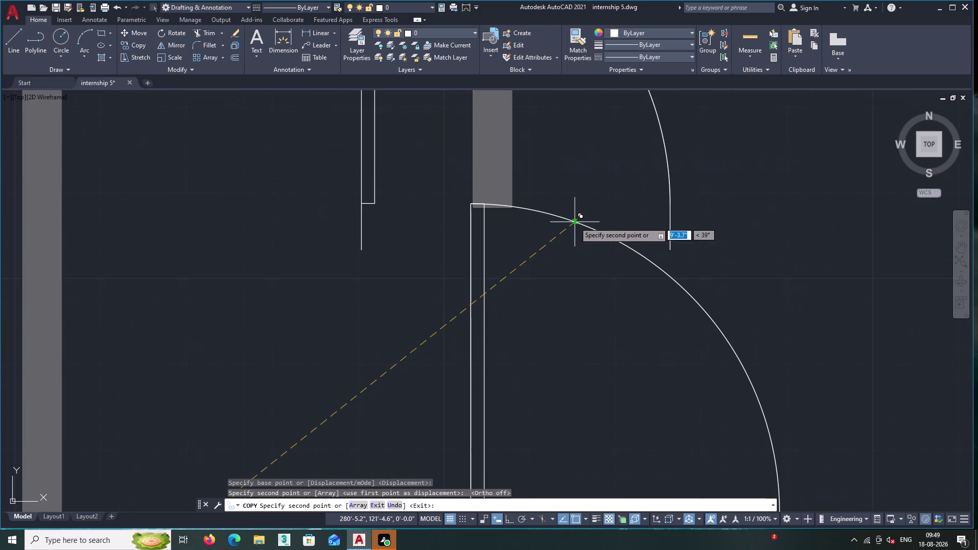
key(Escape)
scroll(down, 3)
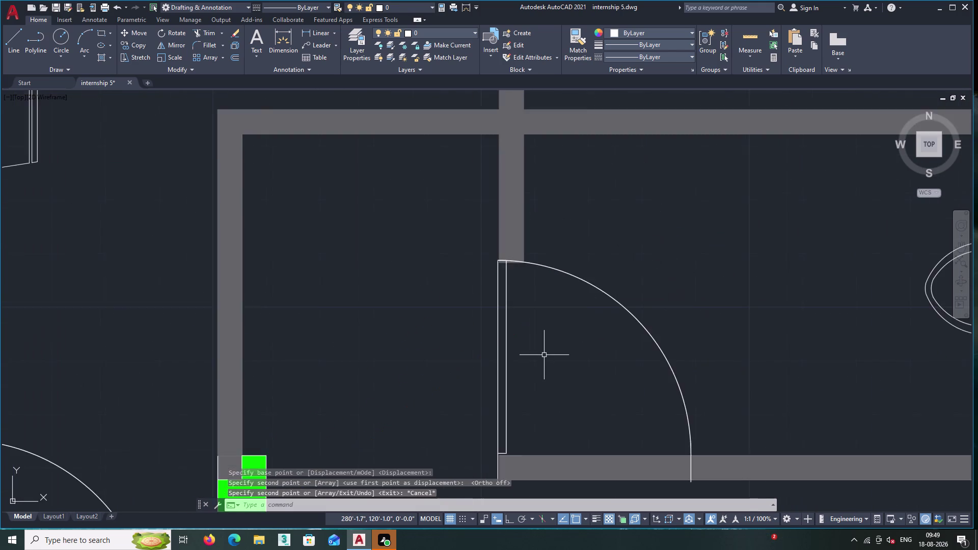
Move the door from its lower endpoint onto the wall corner below.
middle_drag(544, 354, 566, 217)
scroll(up, 3)
drag(575, 309, 570, 302)
double_click(521, 257)
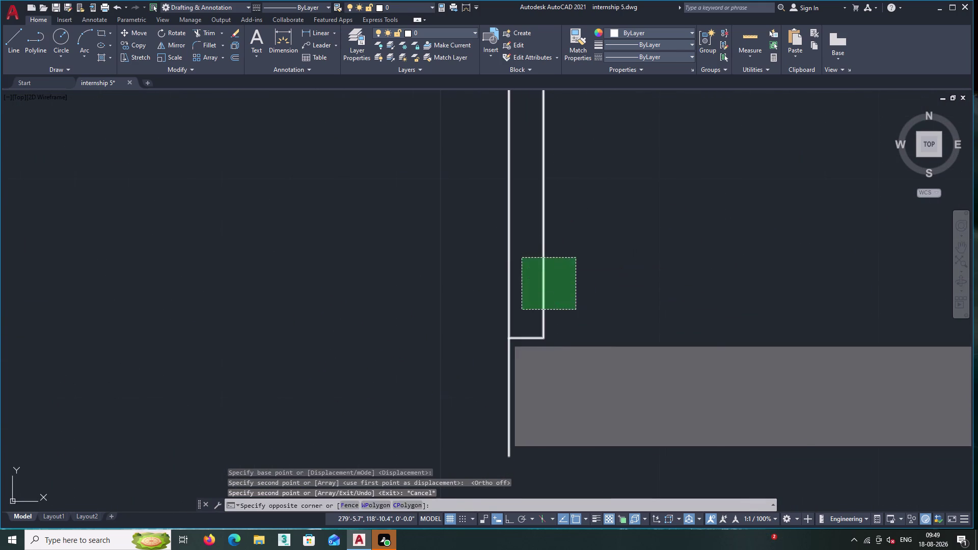
right_click(600, 221)
click(635, 297)
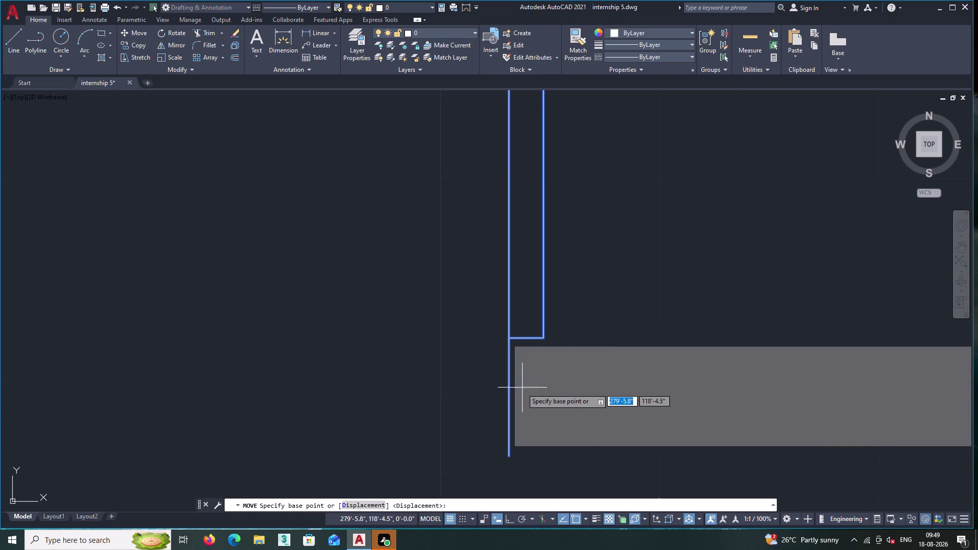
scroll(down, 3)
scroll(up, 3)
double_click(518, 415)
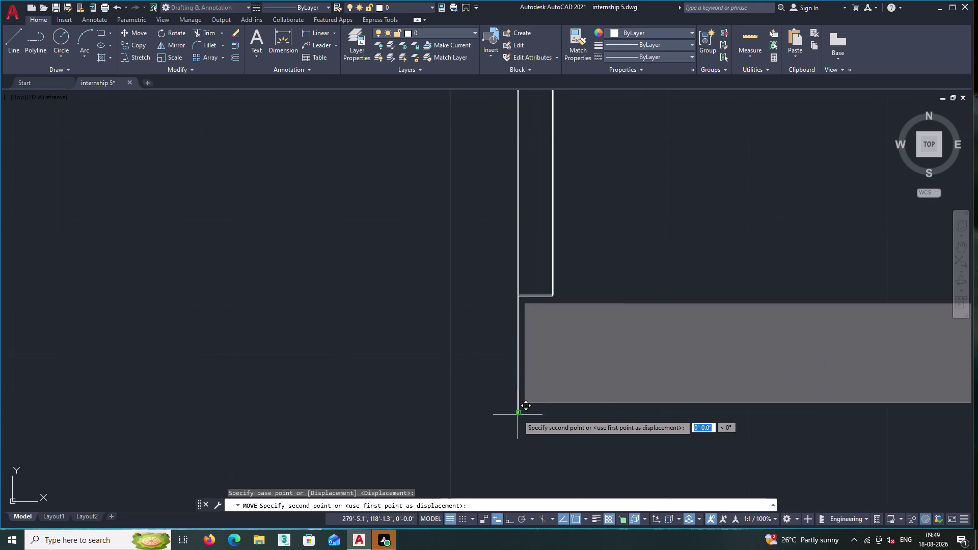
click(525, 402)
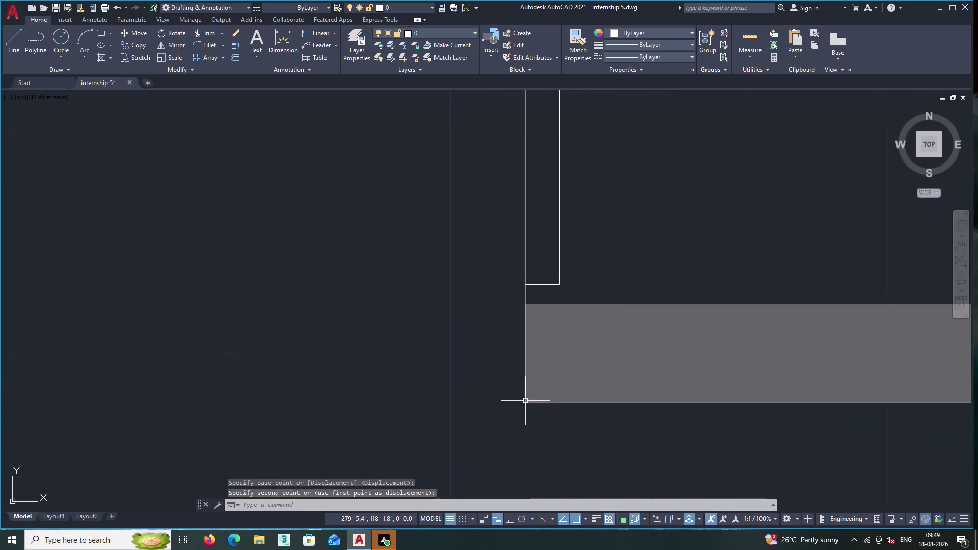
Pan and zoom toward the door's upper end to inspect the result.
scroll(down, 3)
middle_drag(625, 255, 586, 397)
scroll(up, 3)
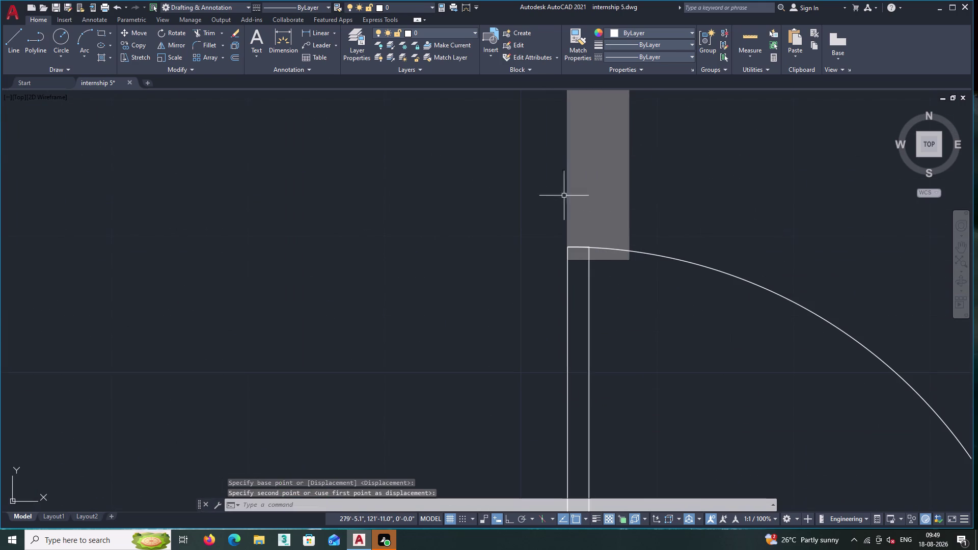
scroll(down, 3)
scroll(down, 3)
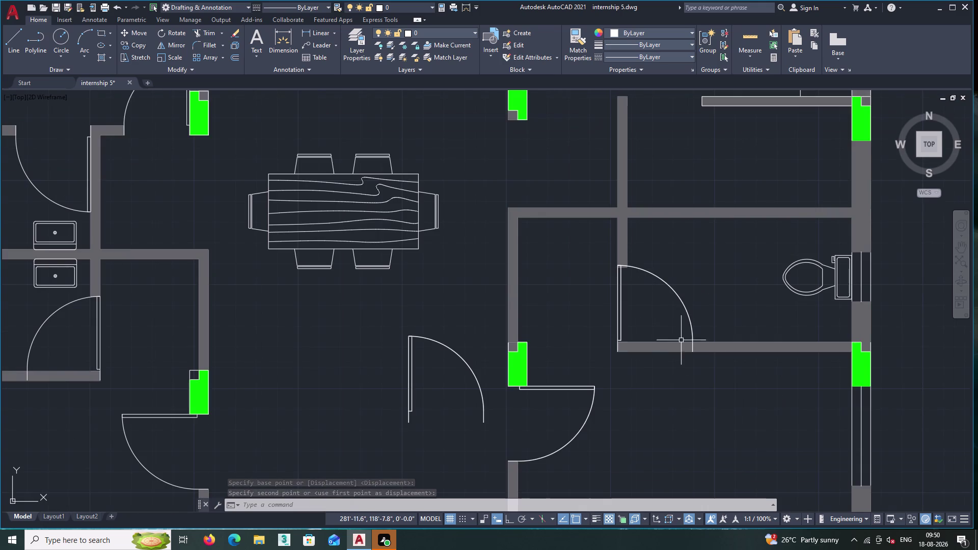
scroll(up, 3)
scroll(down, 3)
scroll(up, 3)
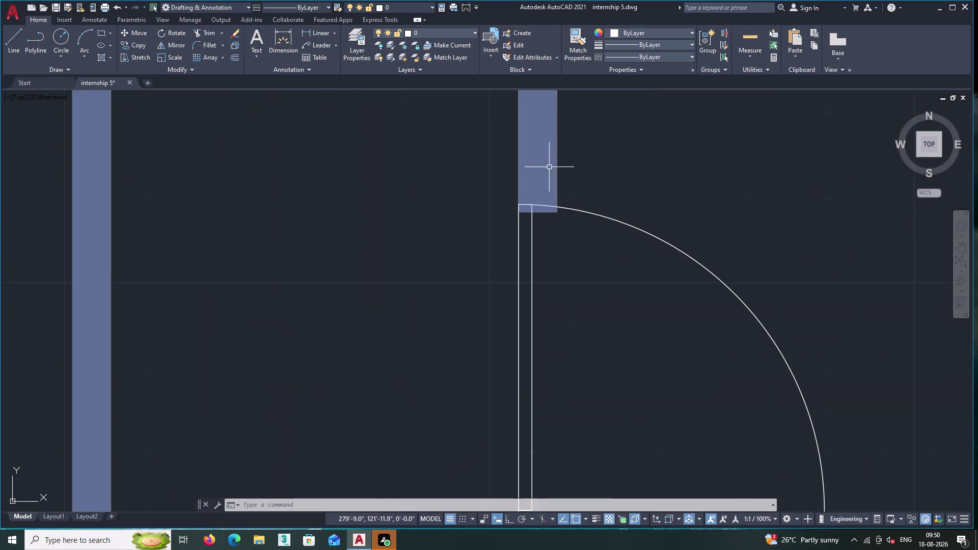
scroll(down, 3)
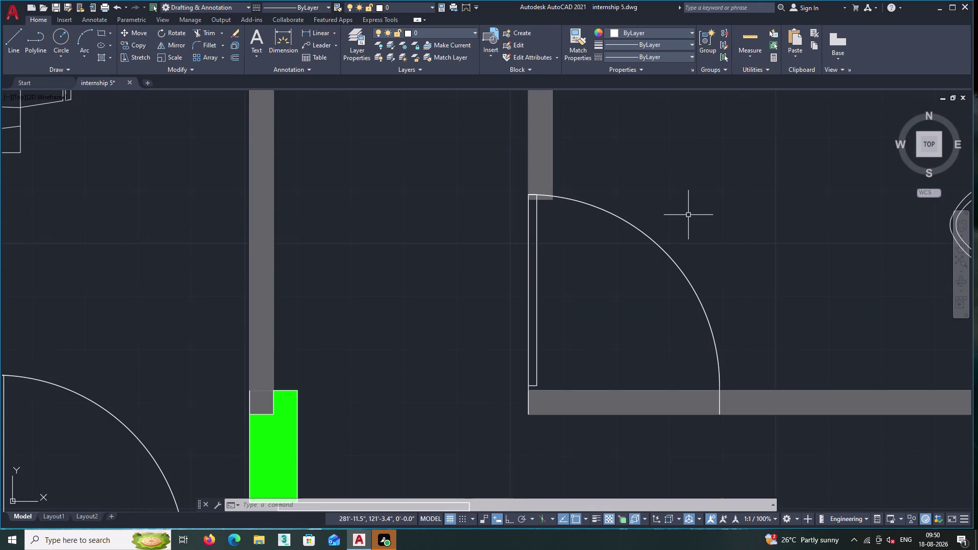
key(t)
key(r)
key(Return)
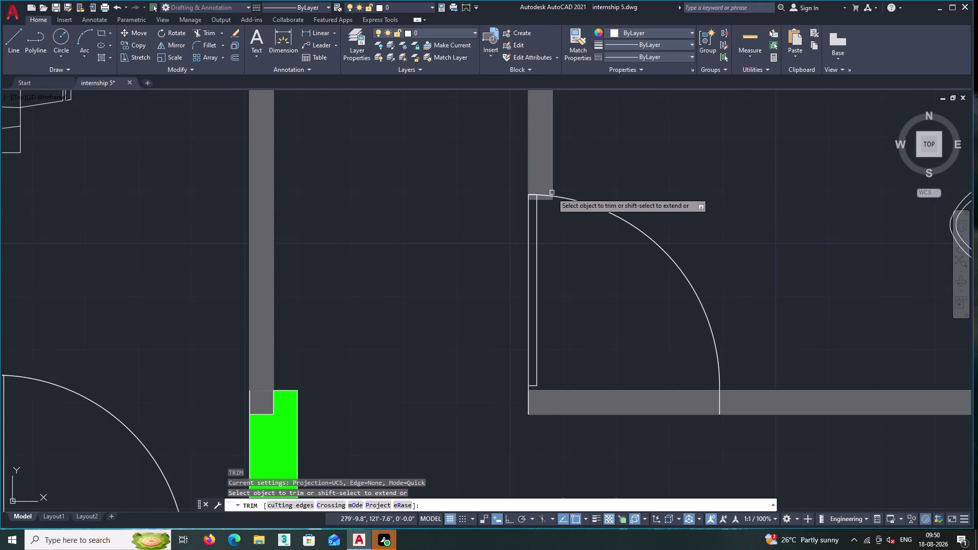
scroll(up, 3)
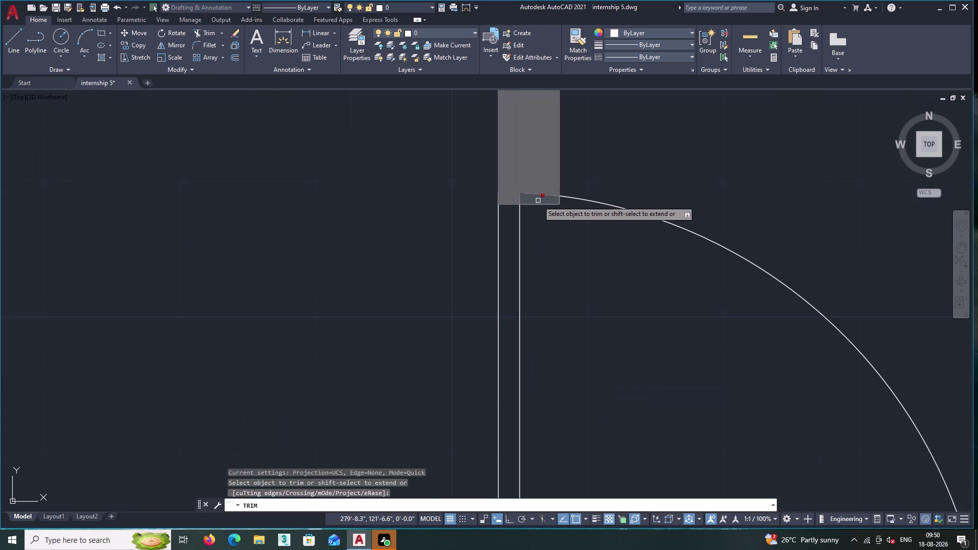
click(538, 201)
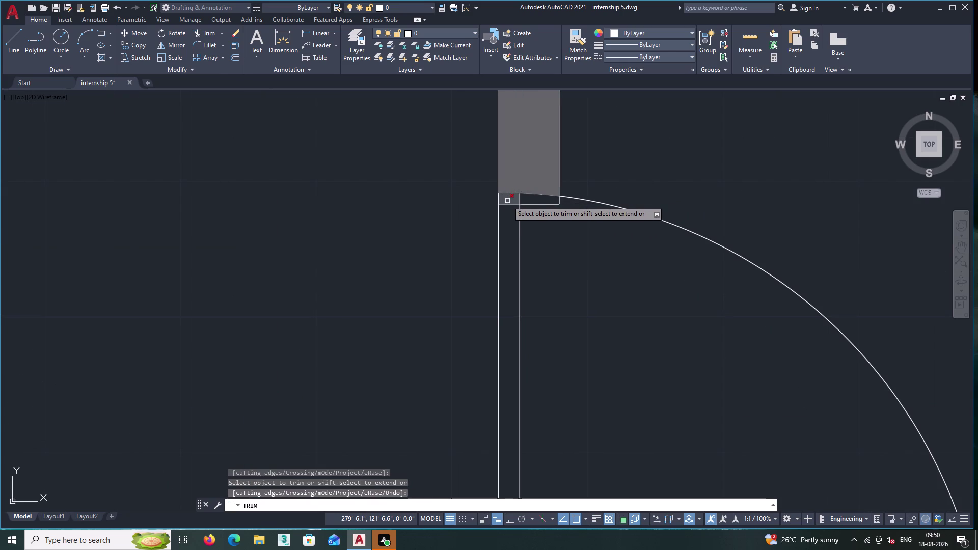
click(508, 201)
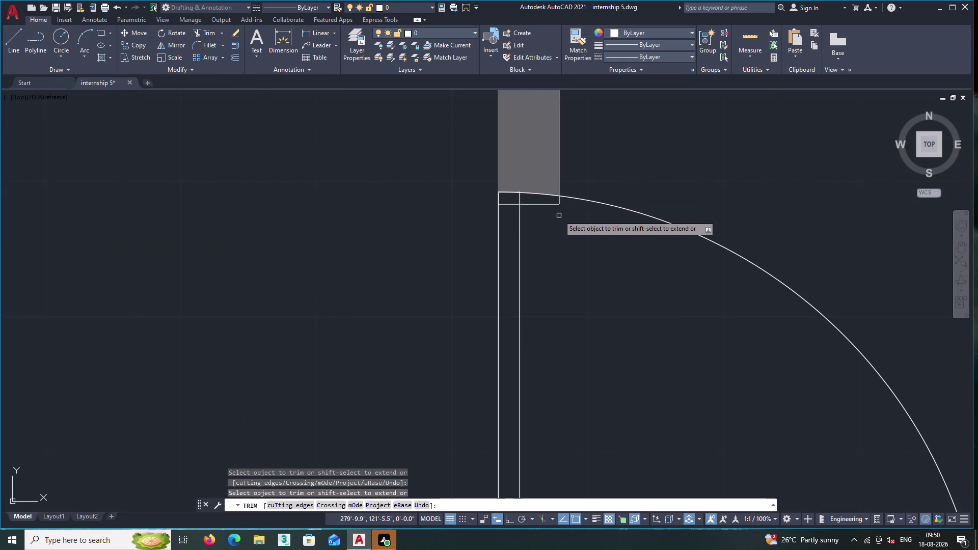
key(Return)
text(t)
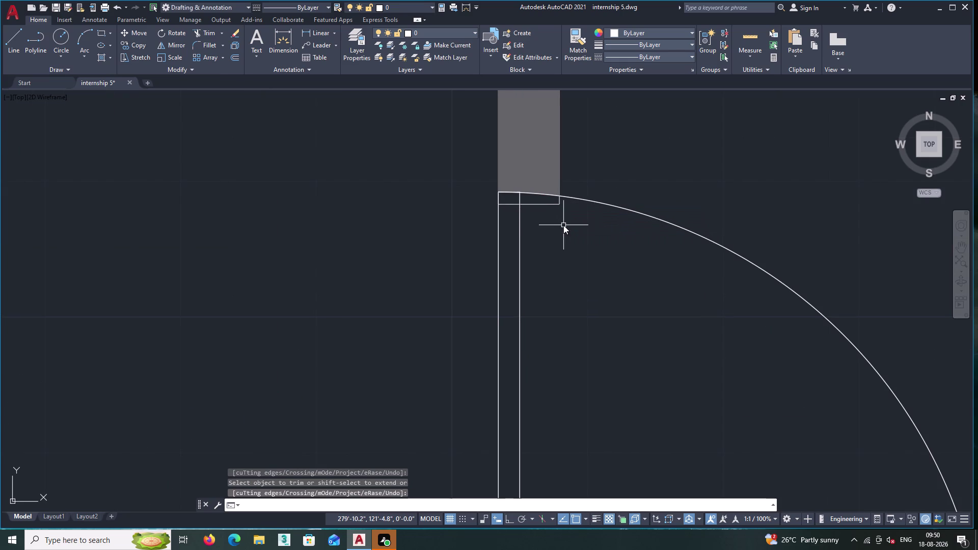
text(r)
key(Return)
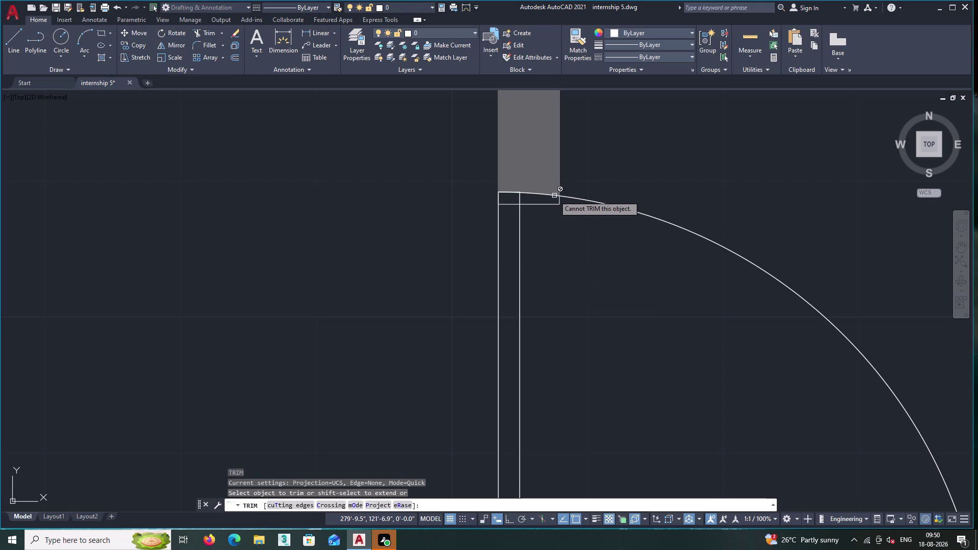
scroll(up, 3)
click(576, 208)
click(562, 206)
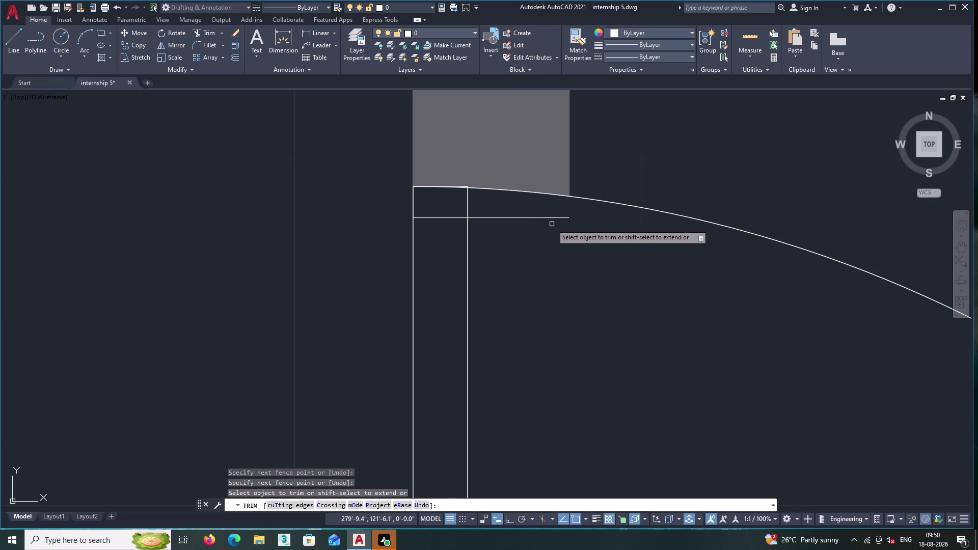
double_click(551, 228)
double_click(553, 212)
double_click(554, 227)
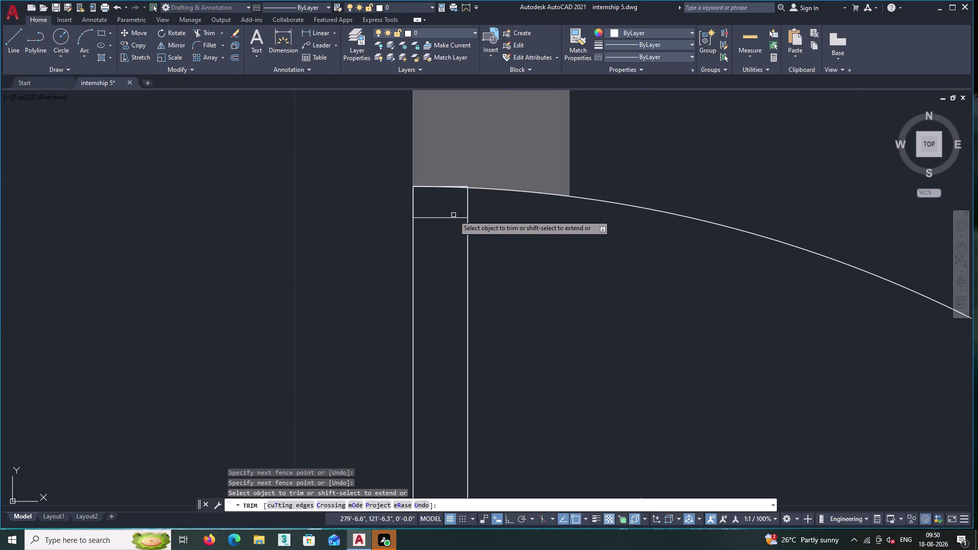
click(452, 200)
double_click(445, 239)
click(455, 211)
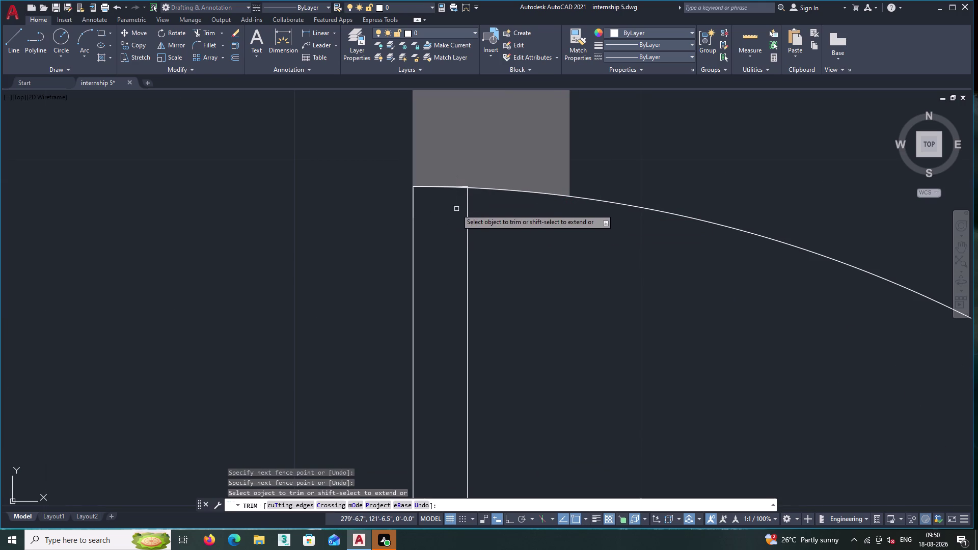
scroll(up, 3)
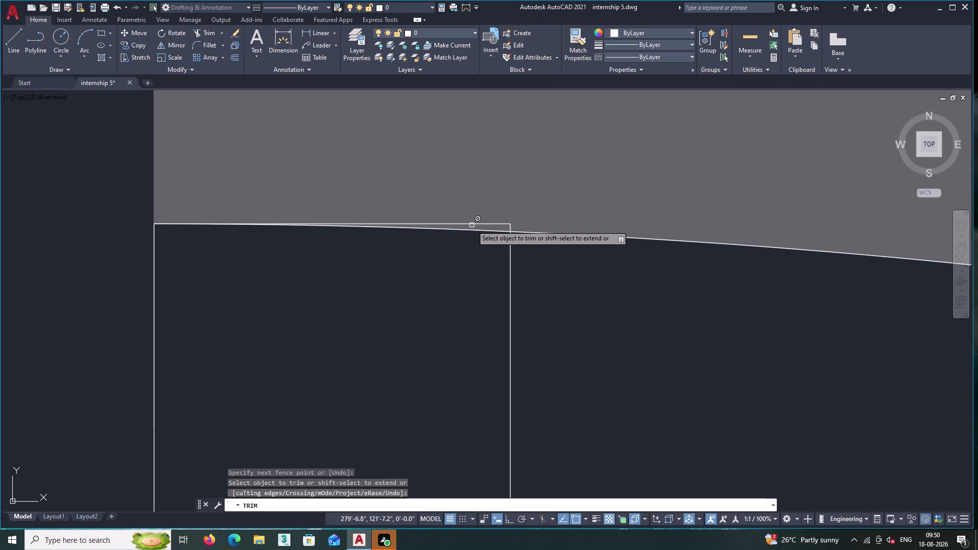
click(474, 223)
scroll(down, 3)
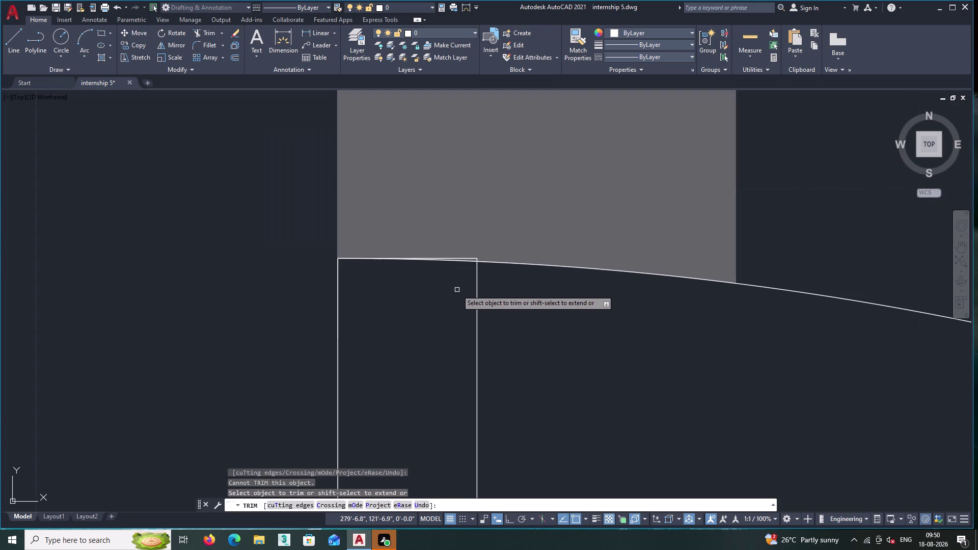
scroll(down, 3)
middle_drag(682, 305, 633, 249)
key(Escape)
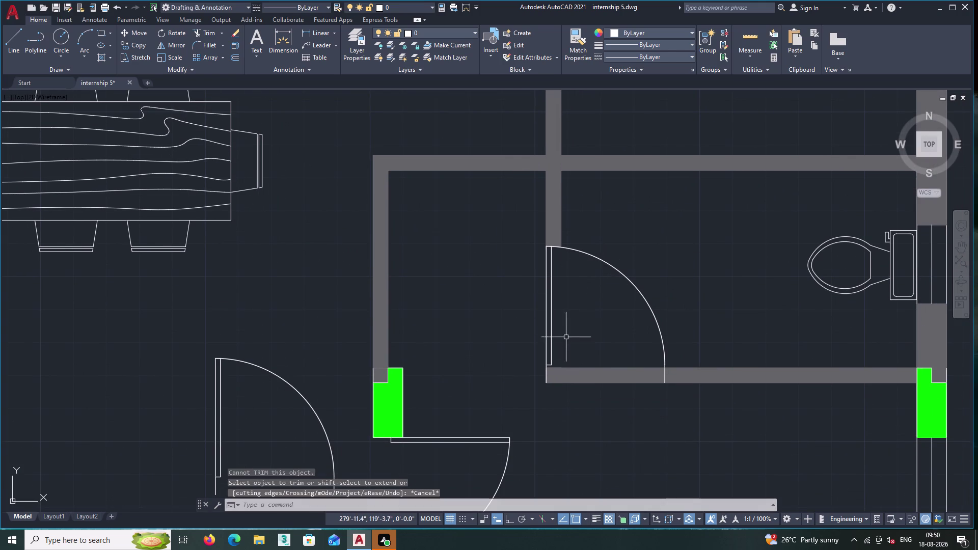
scroll(up, 3)
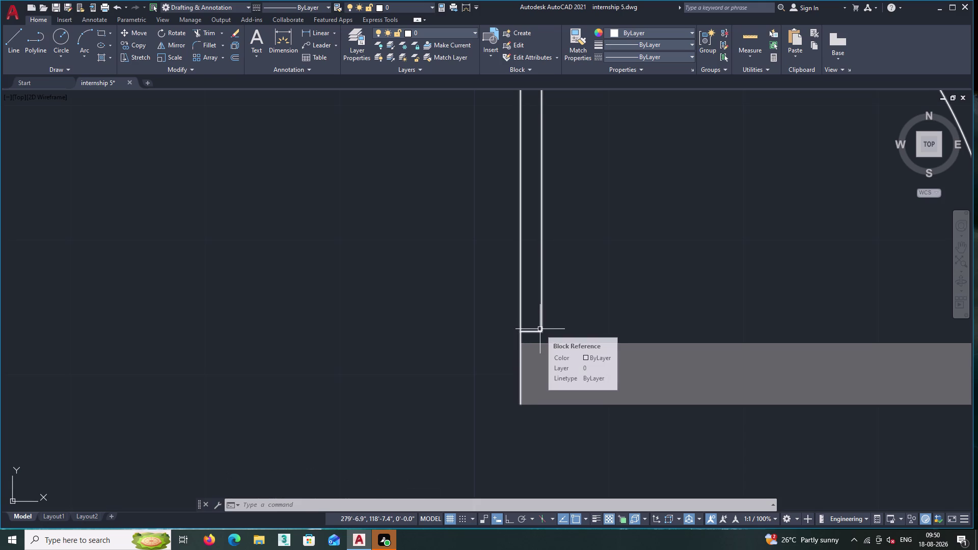
scroll(down, 3)
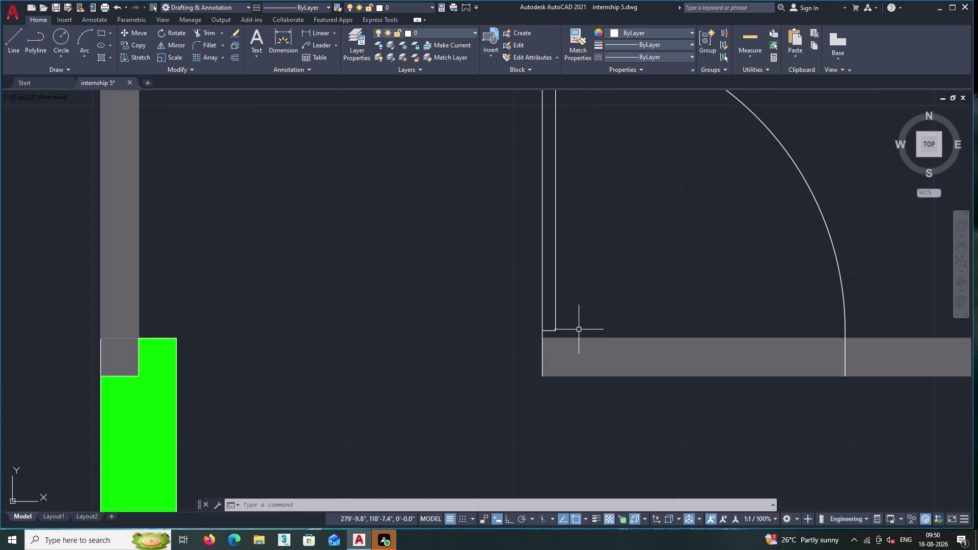
scroll(down, 3)
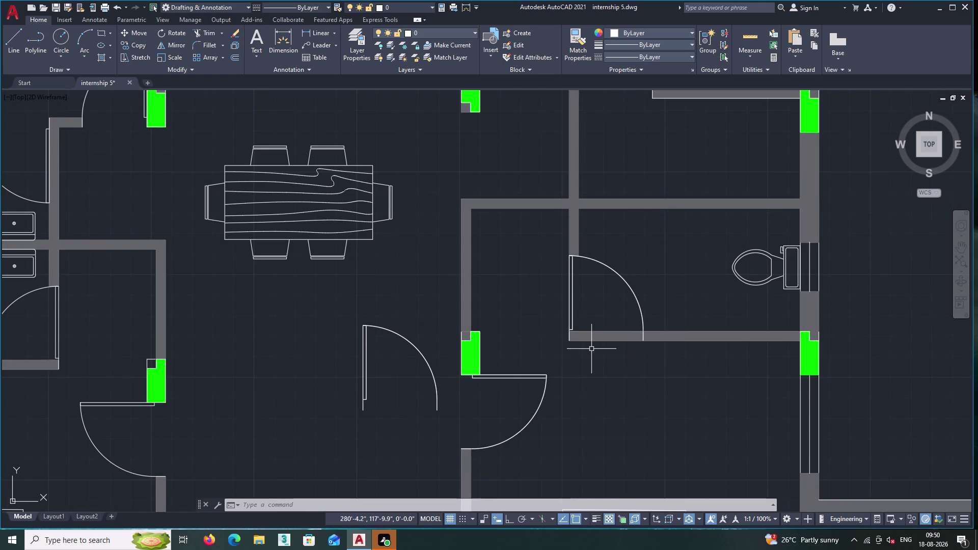
scroll(down, 3)
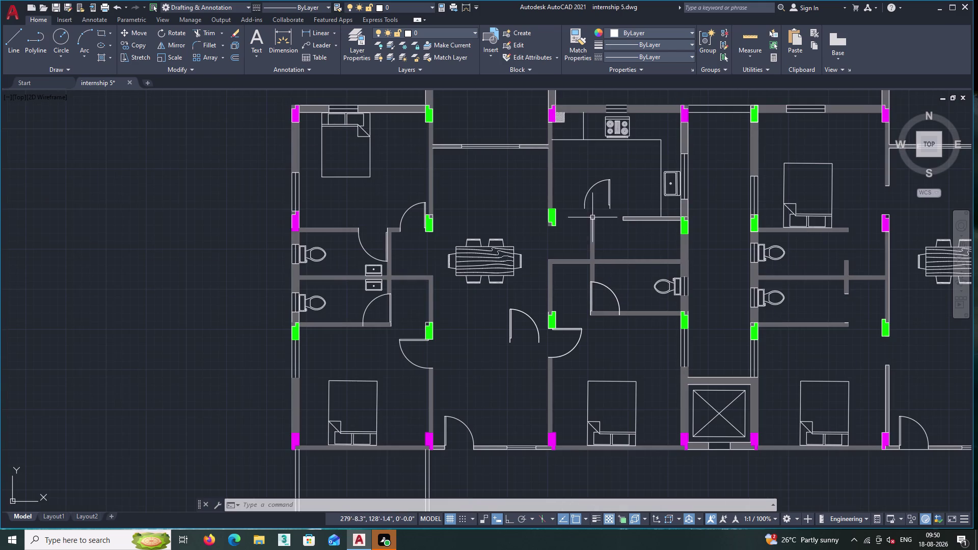
scroll(up, 3)
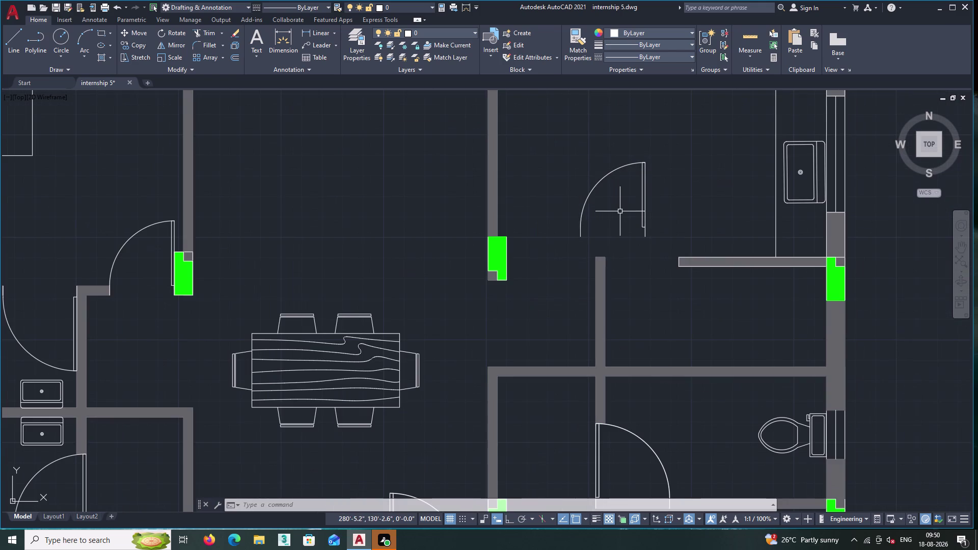
double_click(614, 203)
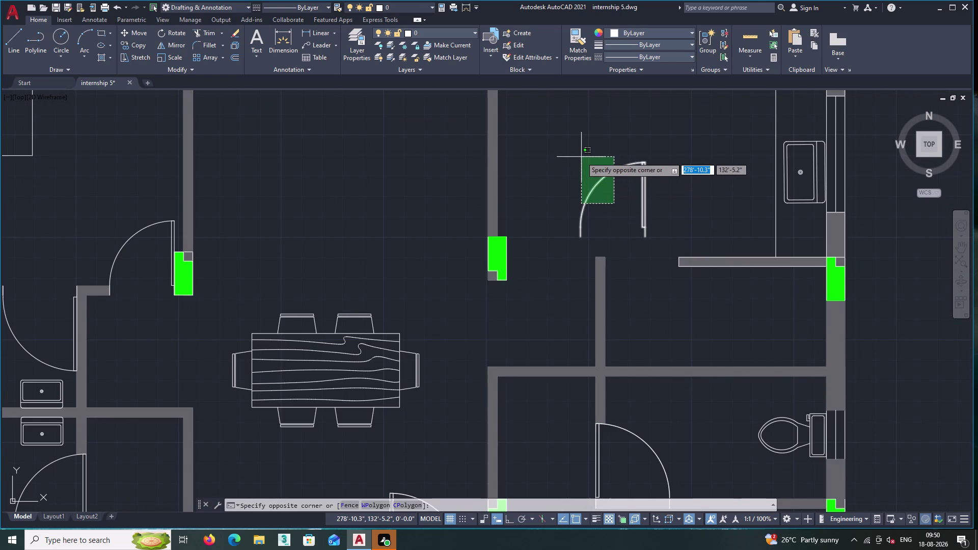
Flip the upper door and rotate it 90° with Ortho on.
click(581, 157)
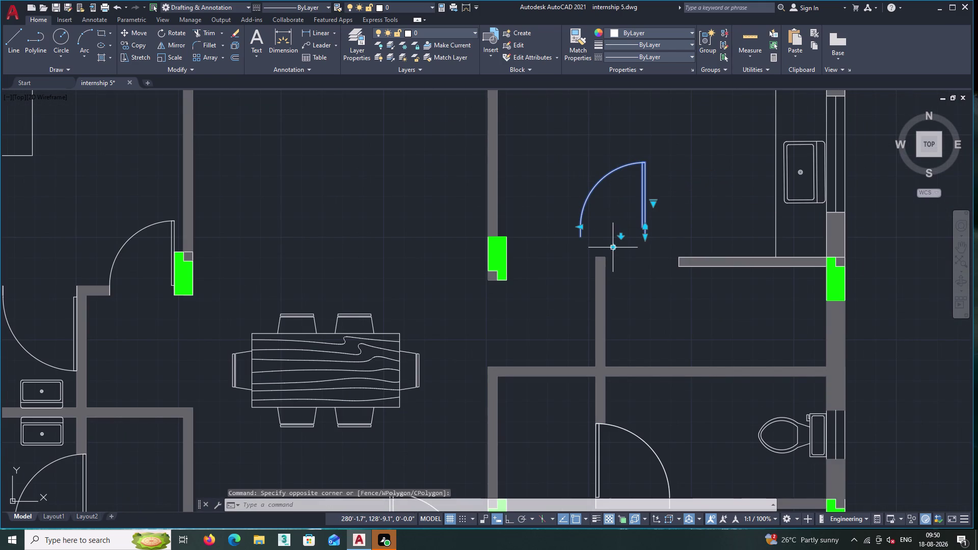
click(613, 248)
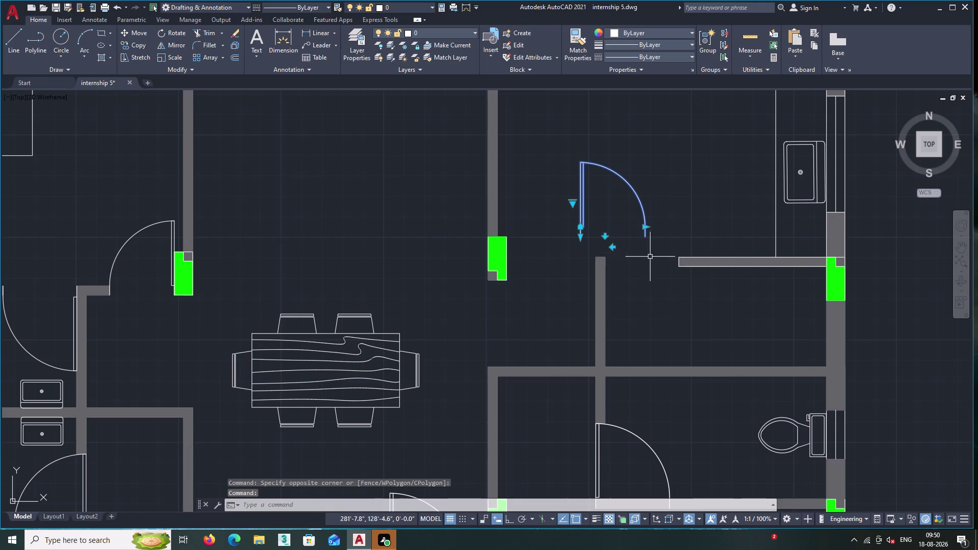
right_click(654, 204)
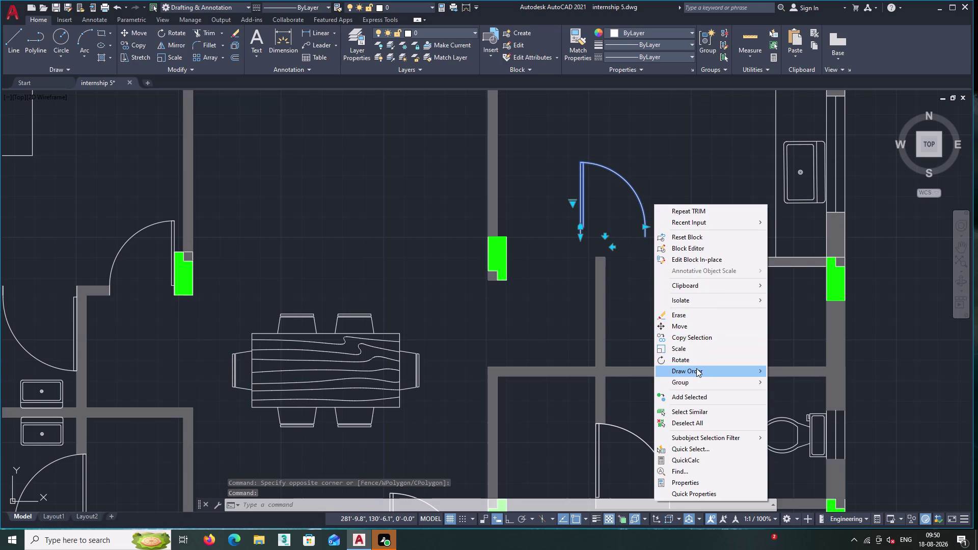
click(696, 361)
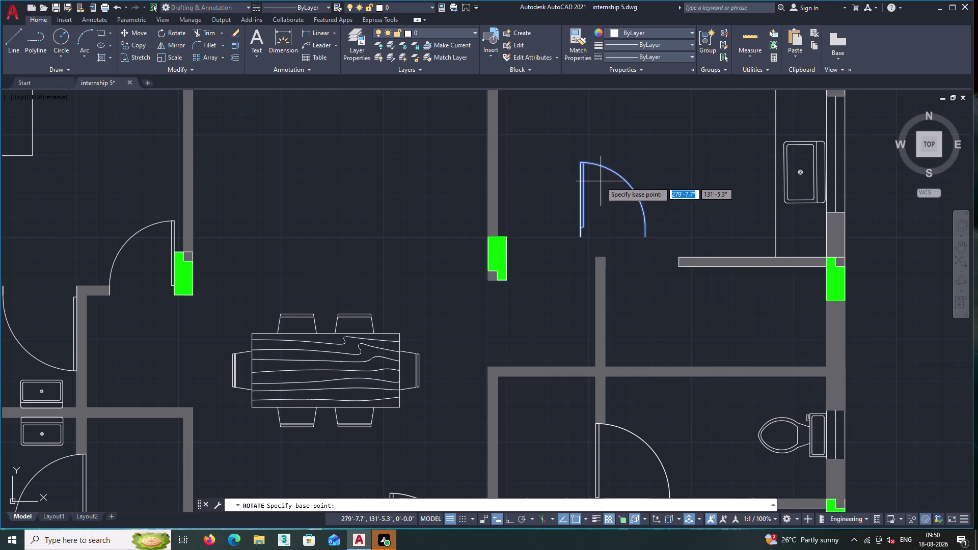
click(600, 182)
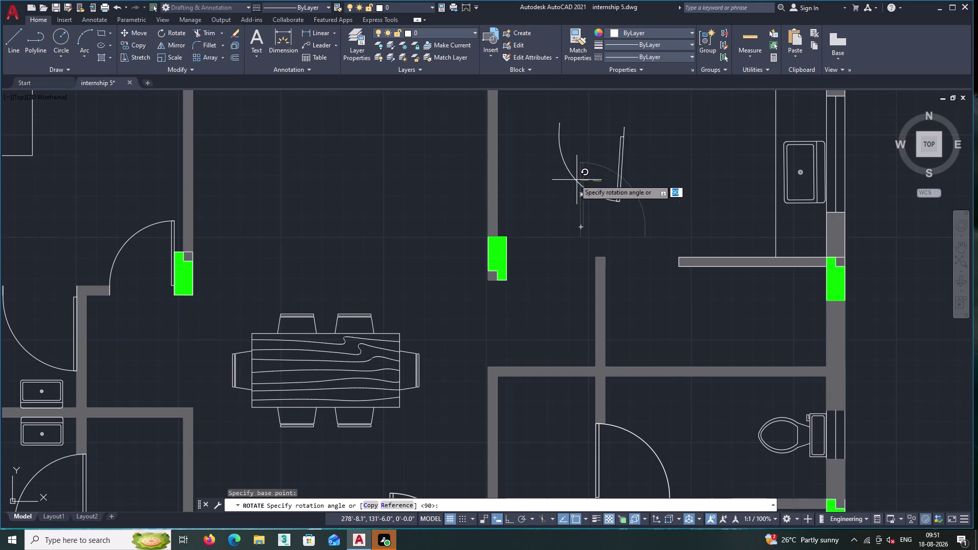
key(F8)
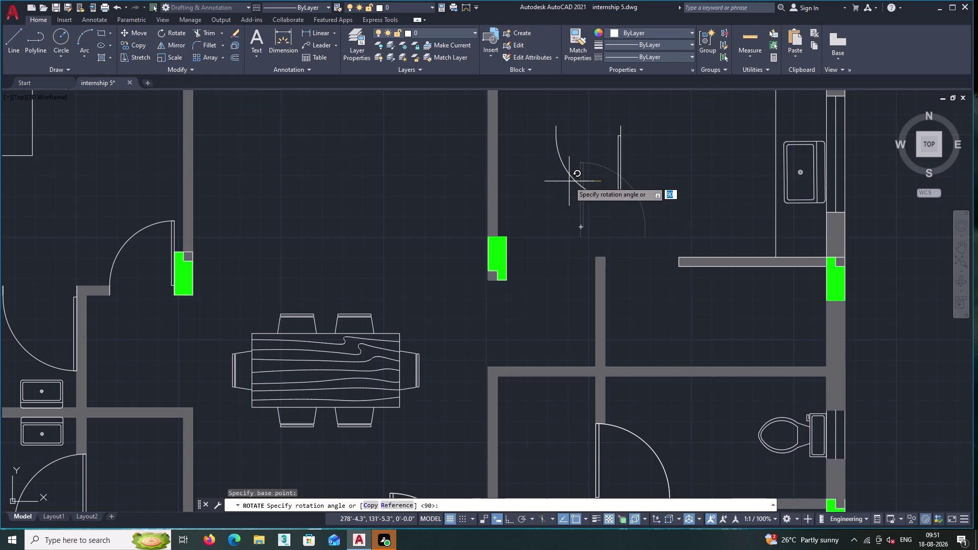
click(563, 184)
Reselect the rotated door and flip it to the opposite hinge side.
click(631, 211)
click(595, 175)
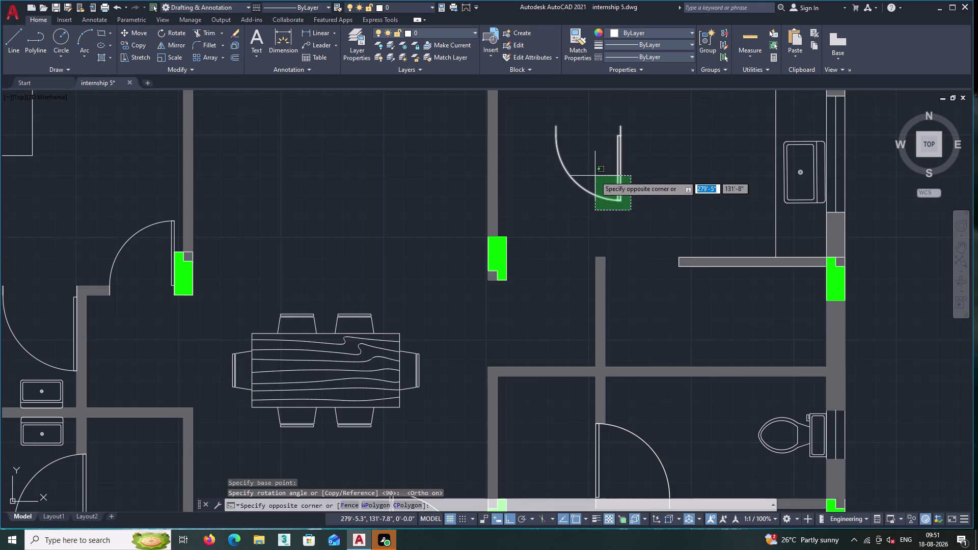
right_click(595, 175)
key(Escape)
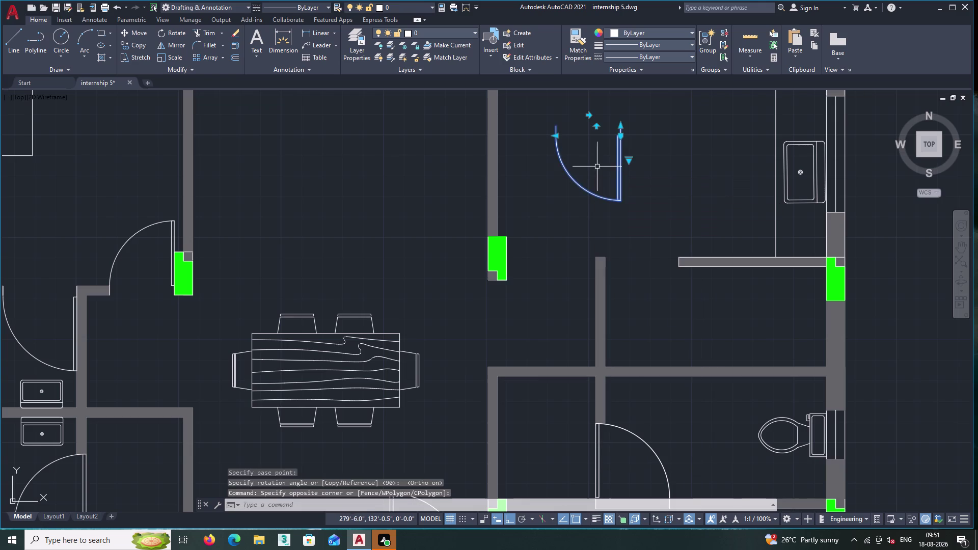
click(591, 114)
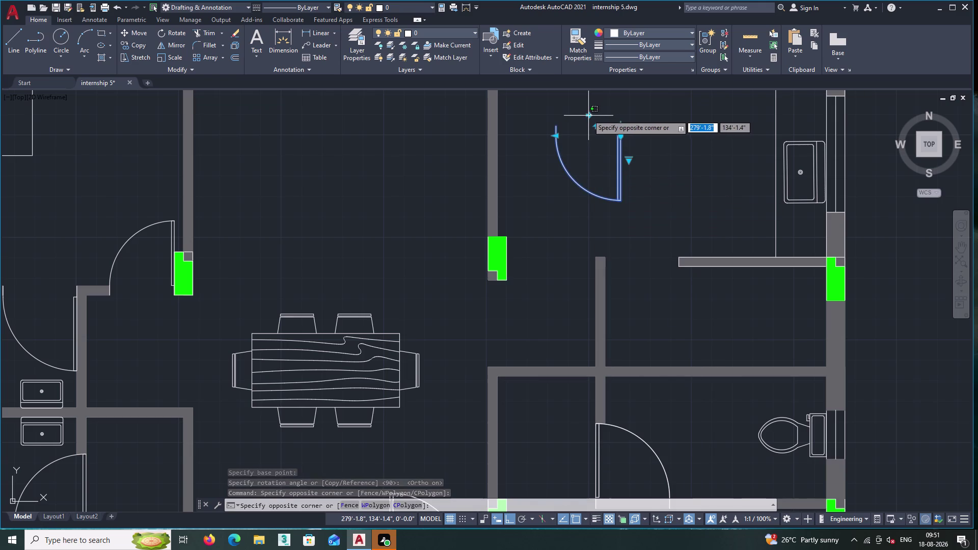
click(587, 115)
double_click(587, 115)
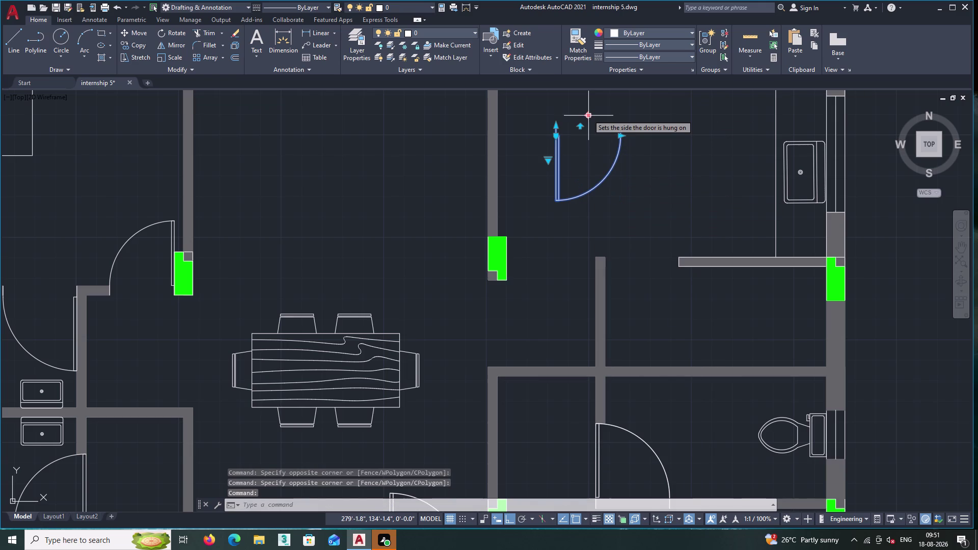
key(Escape)
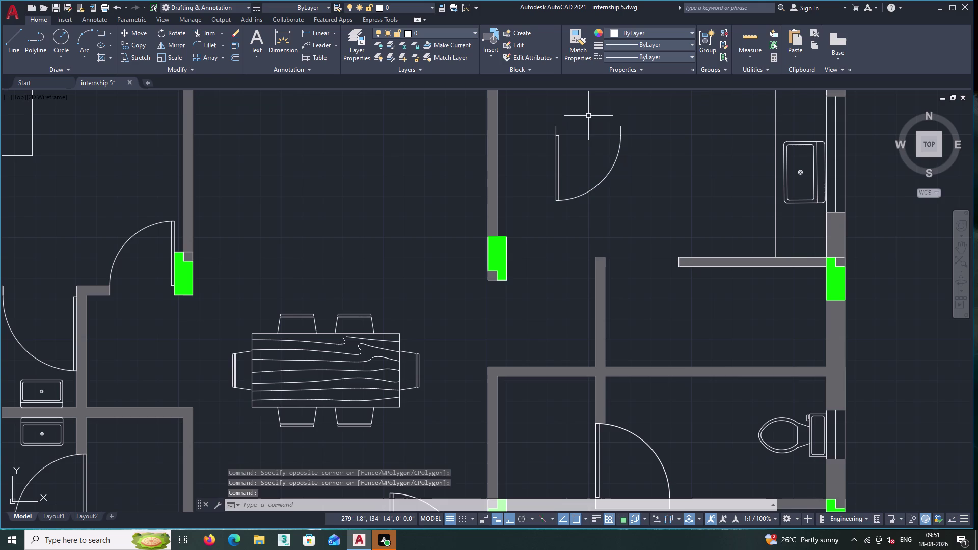
Select the flipped door for copying.
click(630, 203)
double_click(600, 155)
right_click(595, 146)
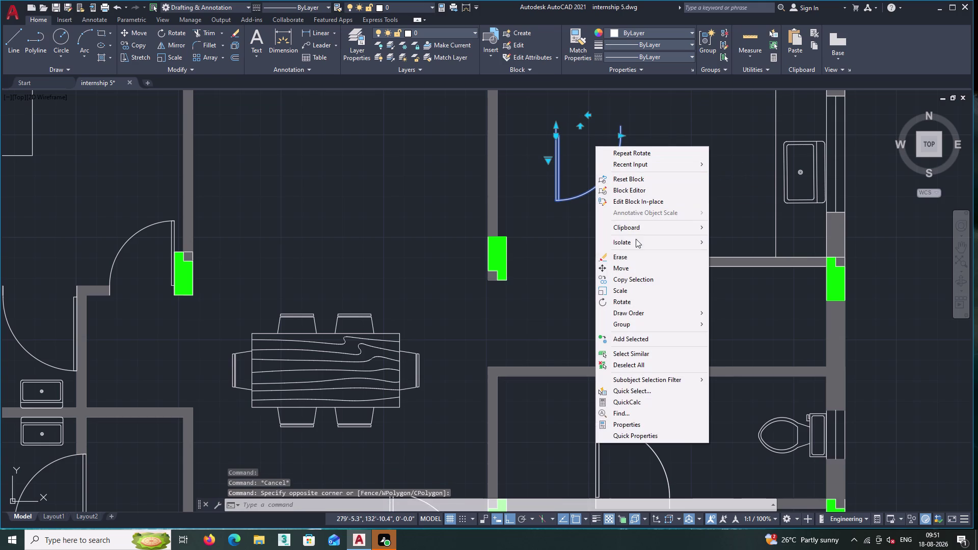
double_click(631, 277)
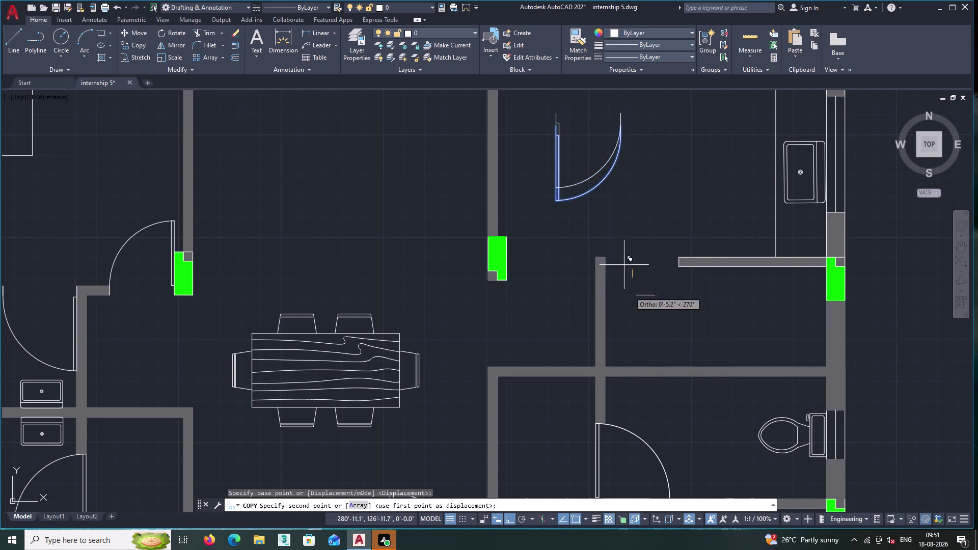
Turn Ortho off and place the door copy near the partition opening.
key(F8)
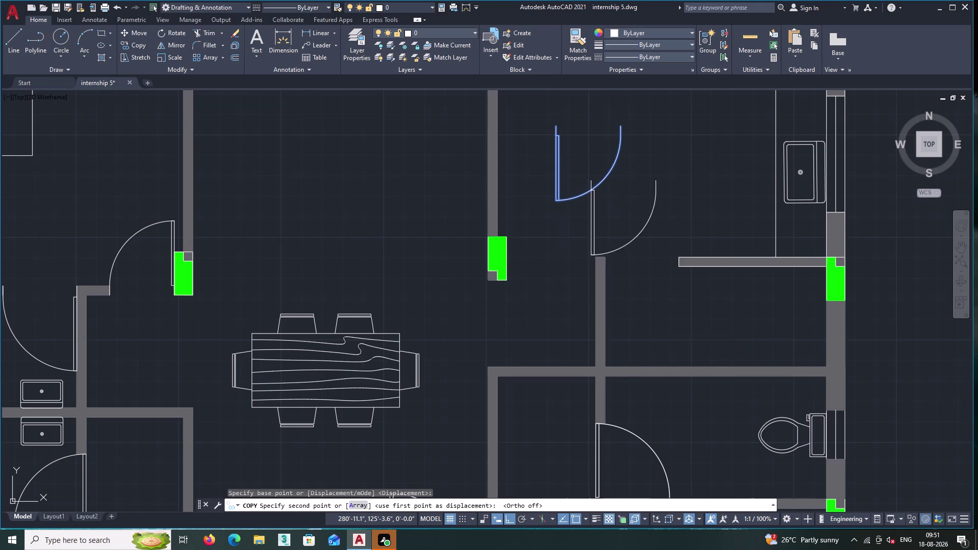
click(684, 416)
key(Escape)
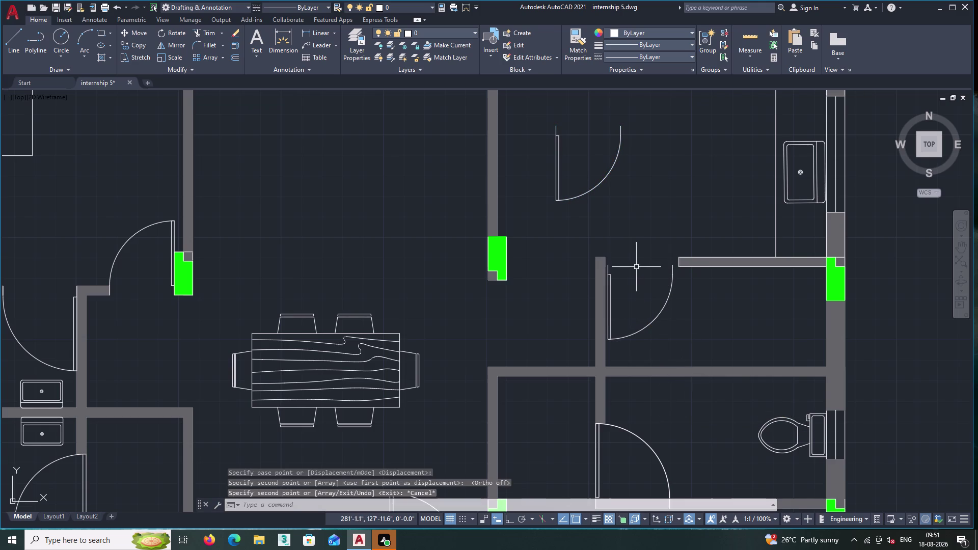
Select the copied door so it can be moved.
double_click(651, 327)
click(638, 296)
right_click(632, 283)
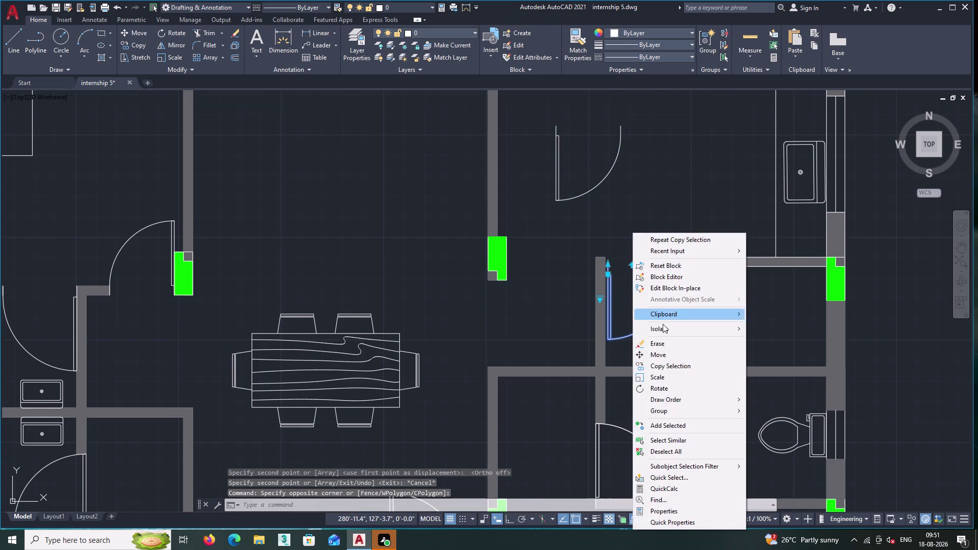
click(664, 352)
Snap the copied door's end point onto the partition's top corner and review it.
scroll(up, 3)
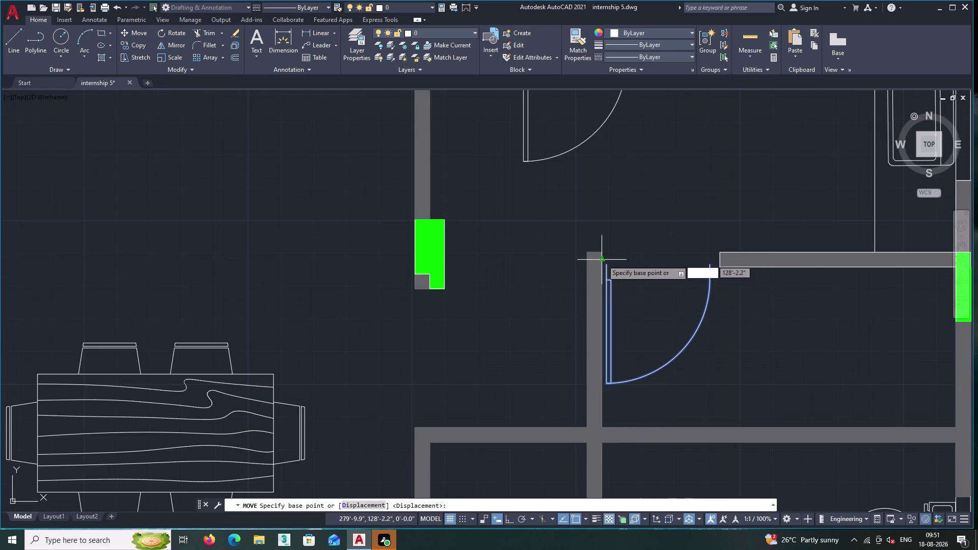
scroll(up, 3)
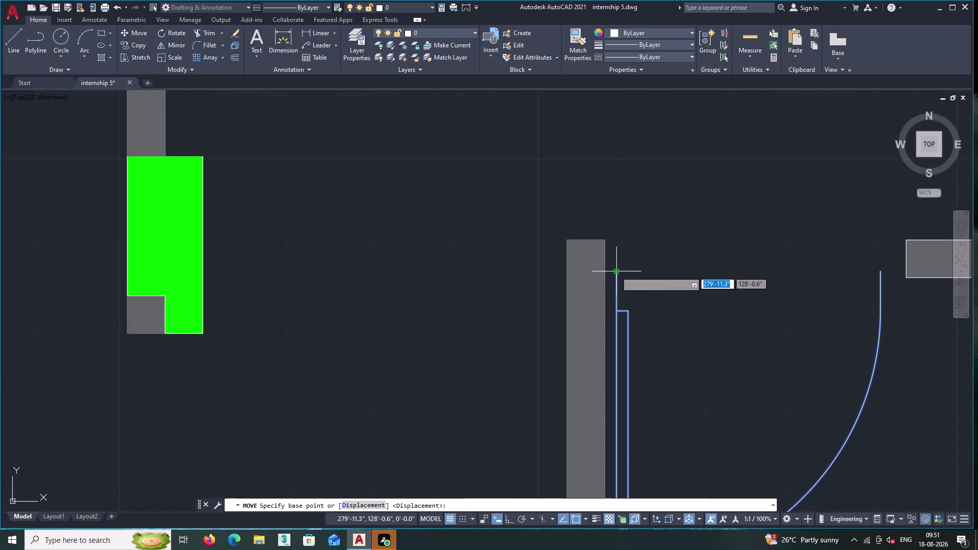
click(616, 272)
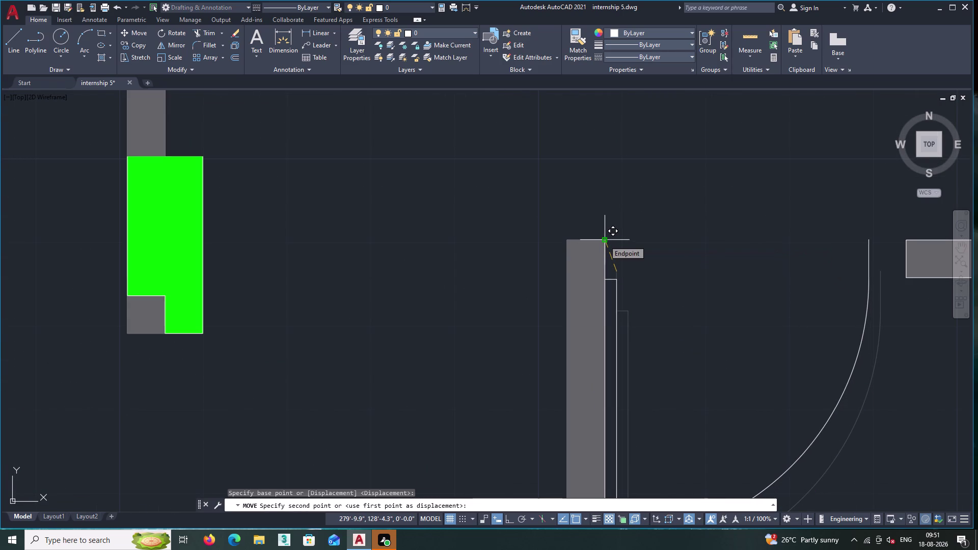
double_click(604, 240)
scroll(down, 3)
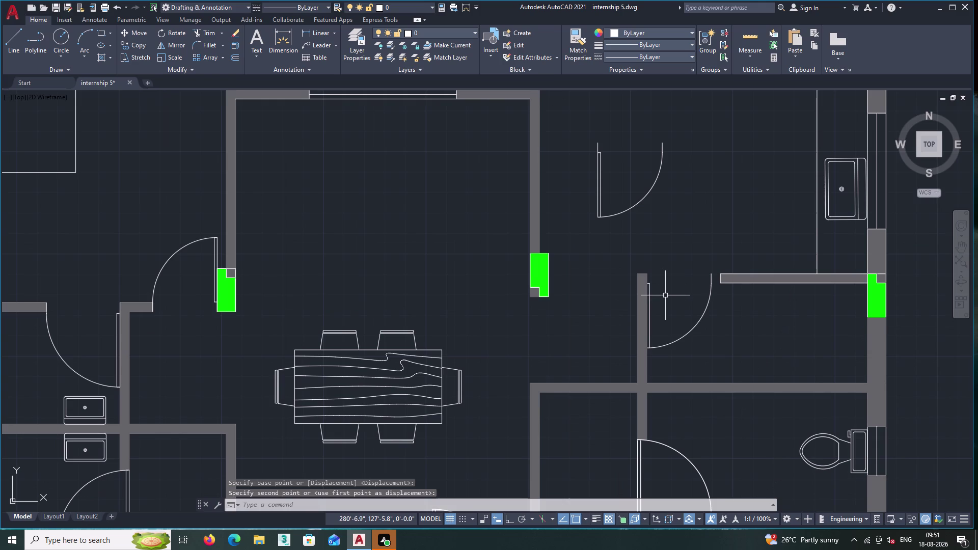
middle_drag(665, 296, 590, 252)
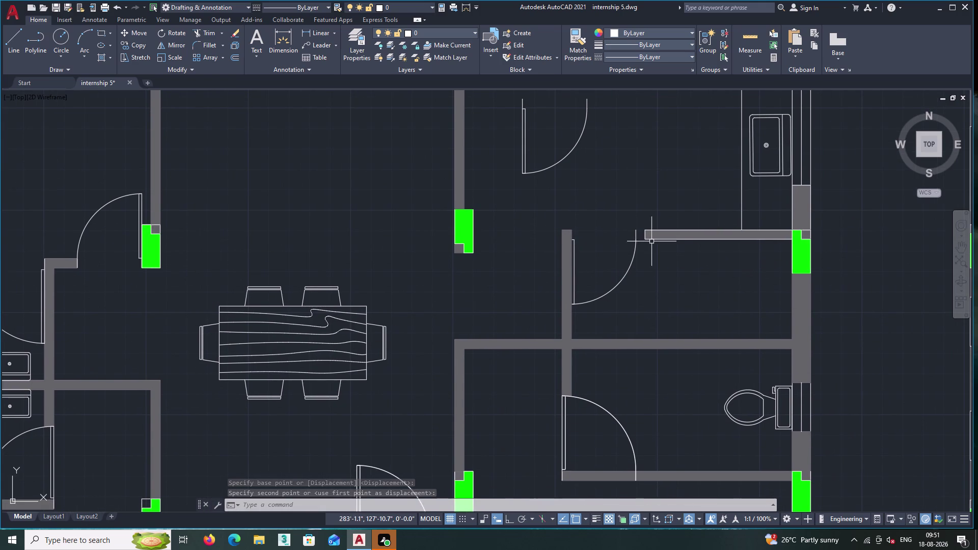
scroll(up, 3)
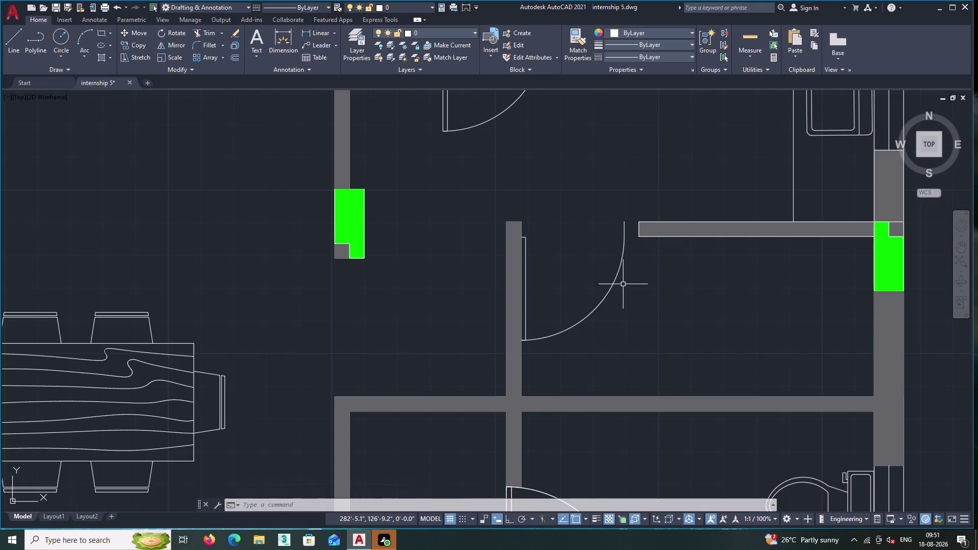
scroll(down, 3)
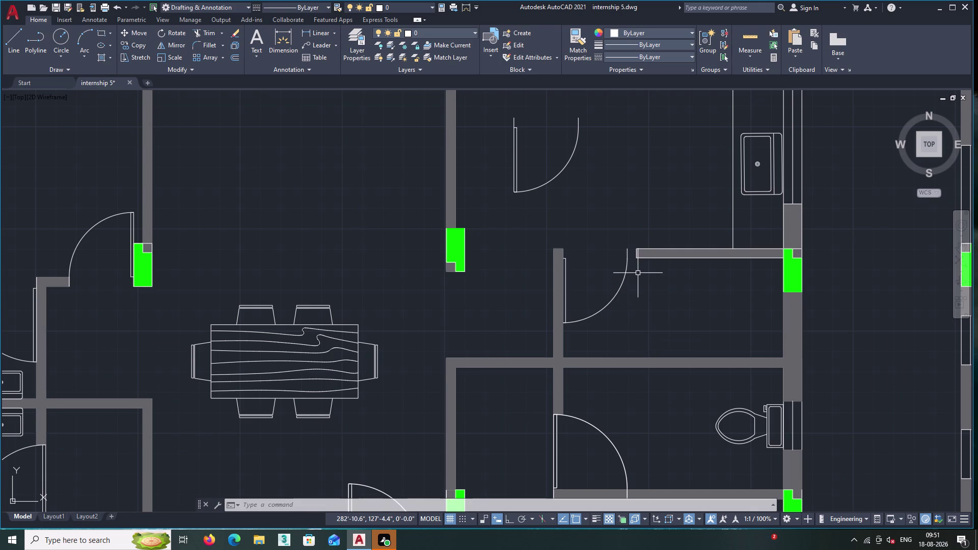
scroll(up, 3)
Scale the copied door by reference from its two endpoints to the 3'-0" opening.
click(626, 298)
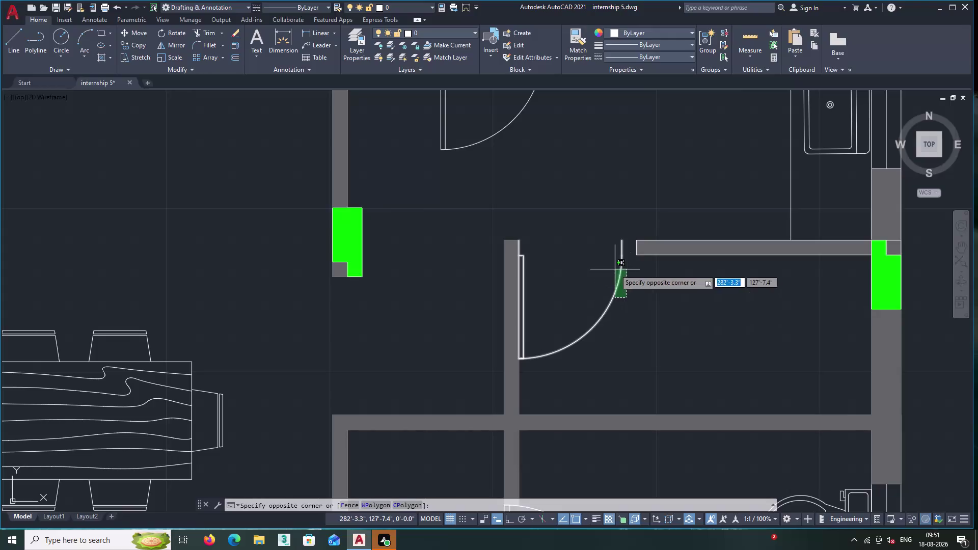
click(614, 270)
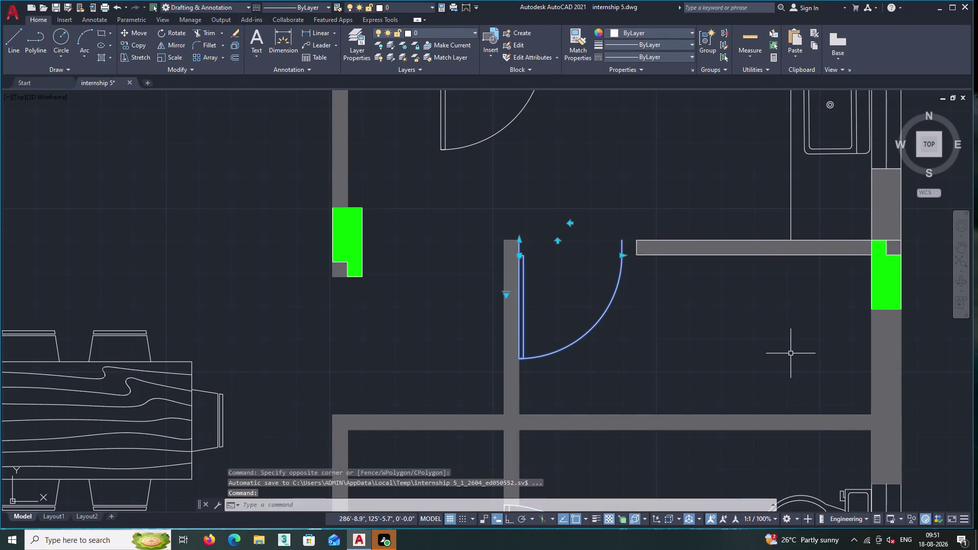
text(sc)
key(Return)
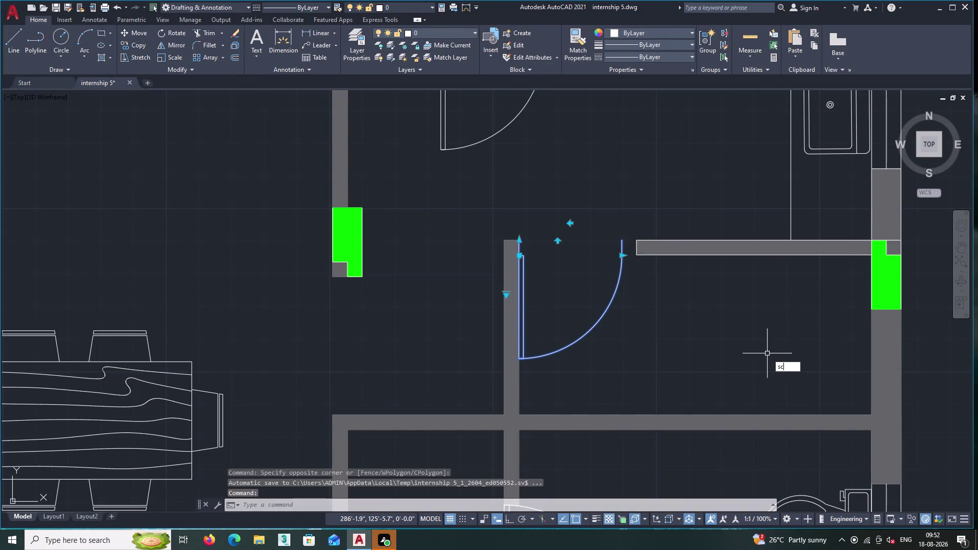
click(518, 240)
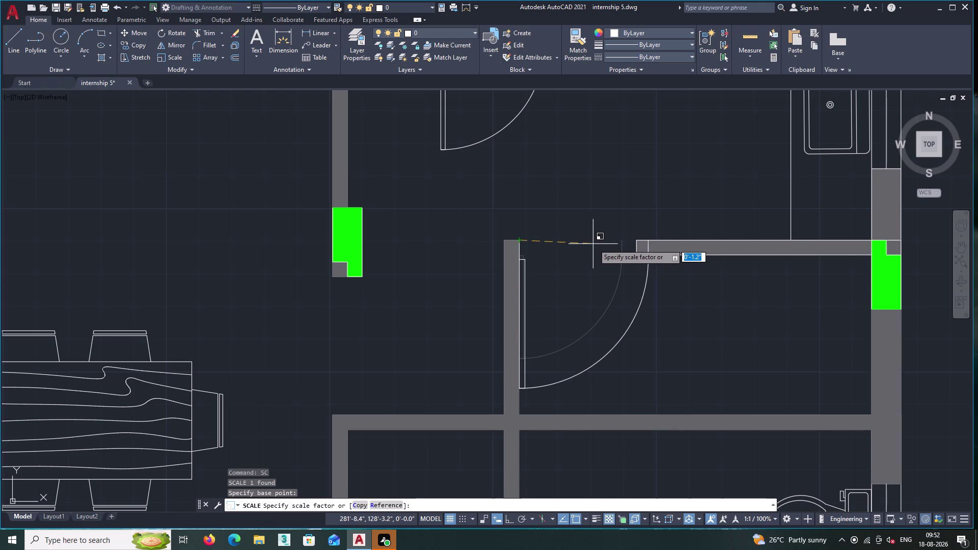
key(r)
key(Return)
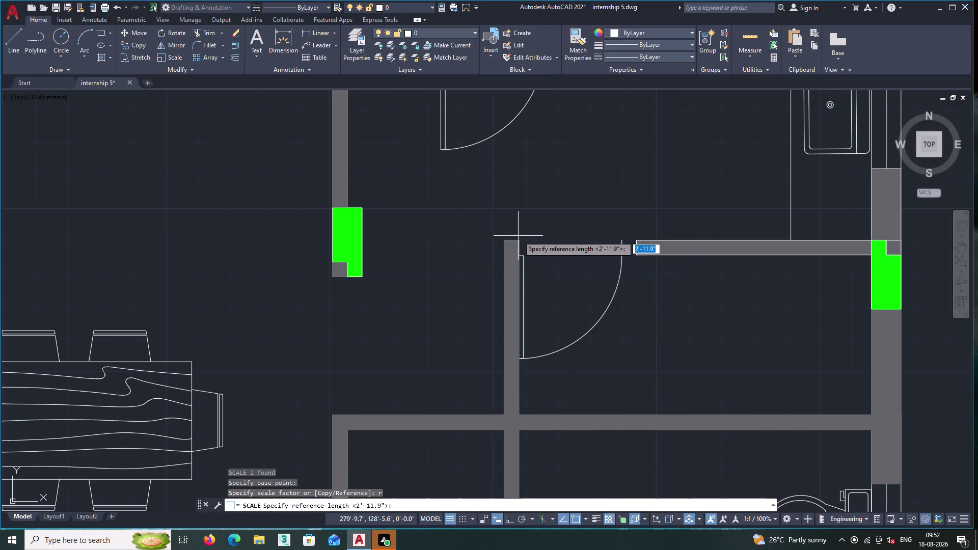
double_click(520, 242)
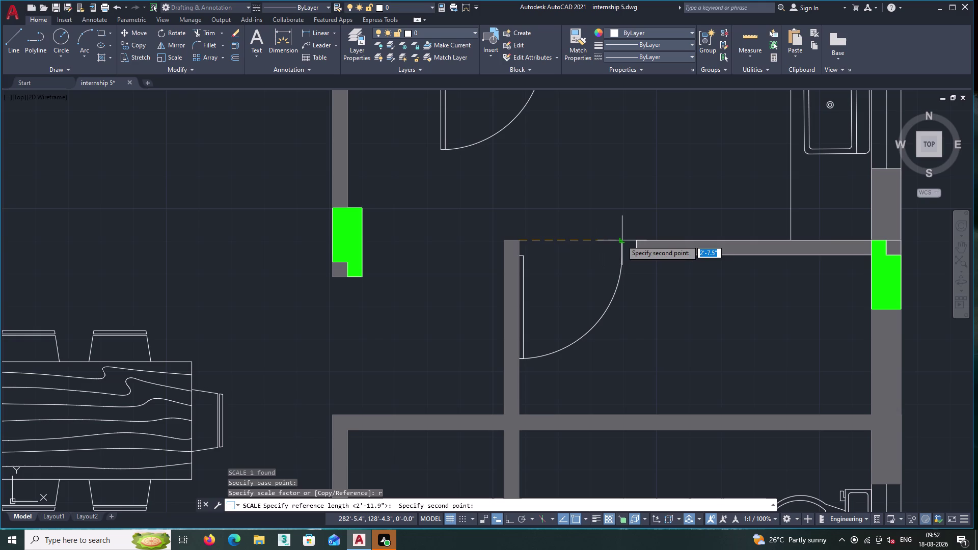
double_click(622, 240)
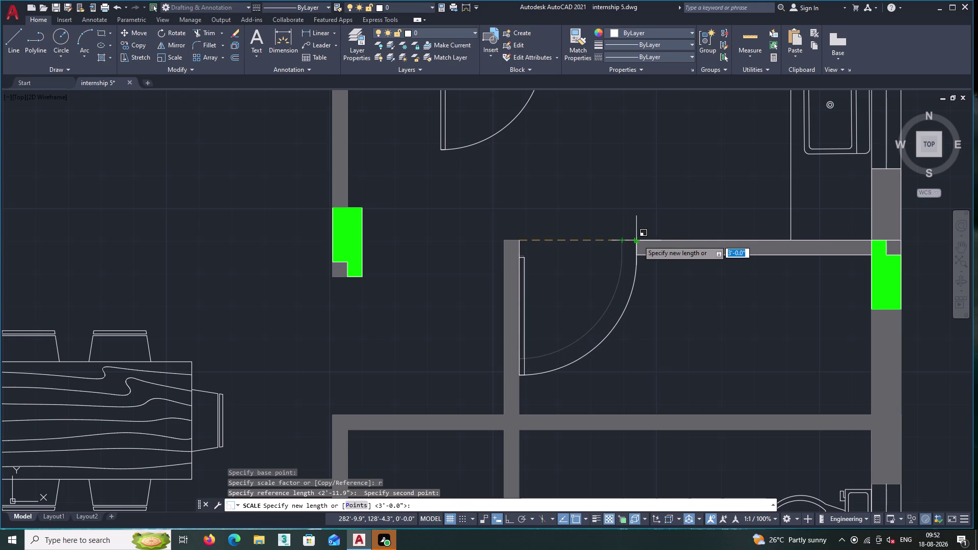
scroll(up, 3)
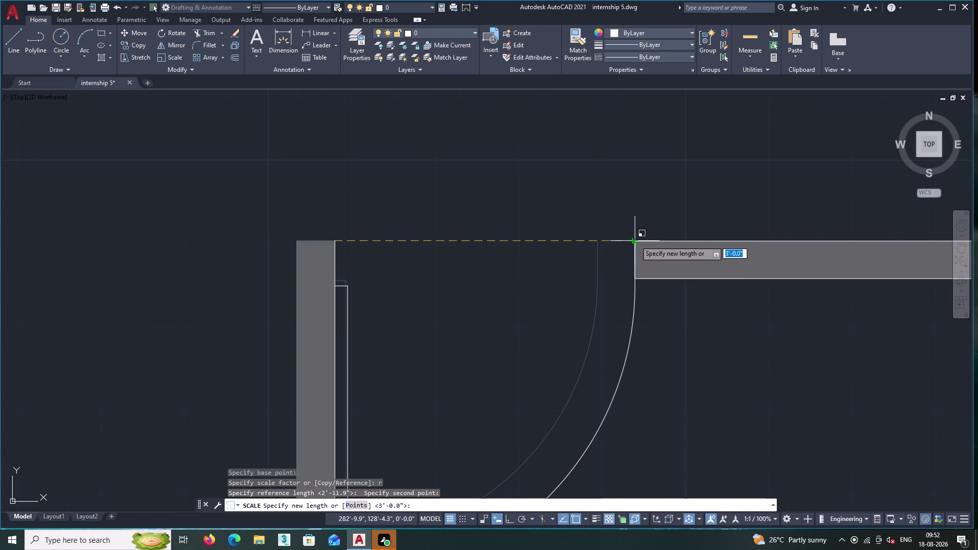
click(635, 240)
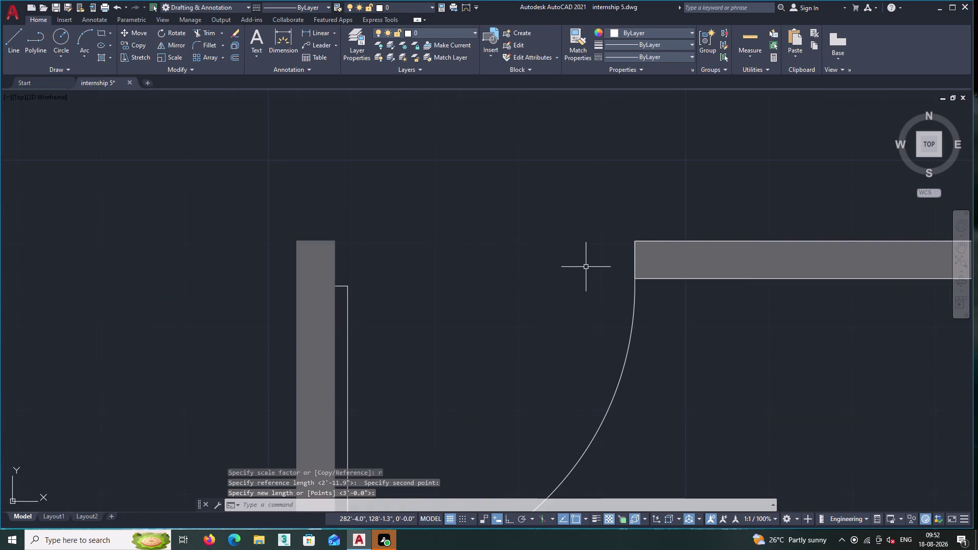
scroll(down, 3)
middle_drag(616, 304, 638, 261)
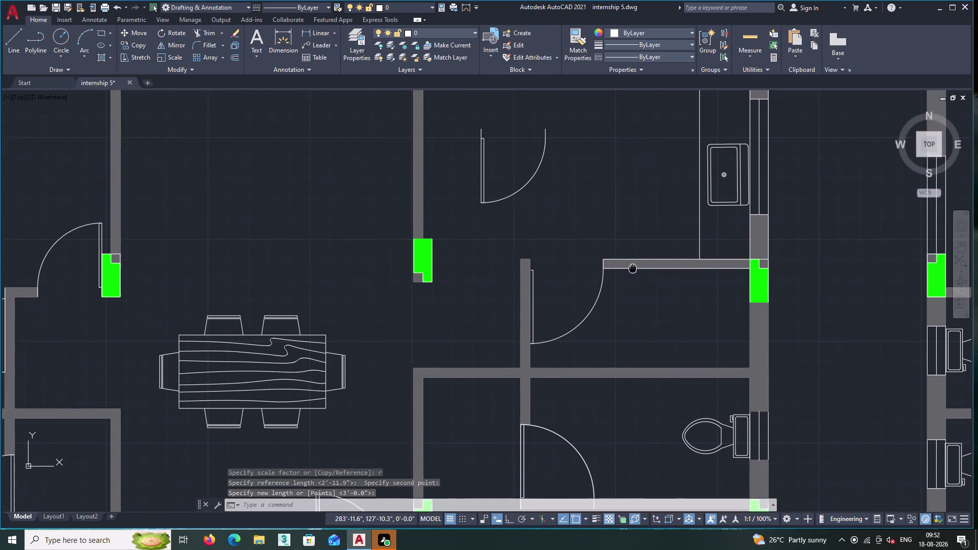
middle_drag(638, 261, 641, 257)
scroll(down, 3)
scroll(down, 3)
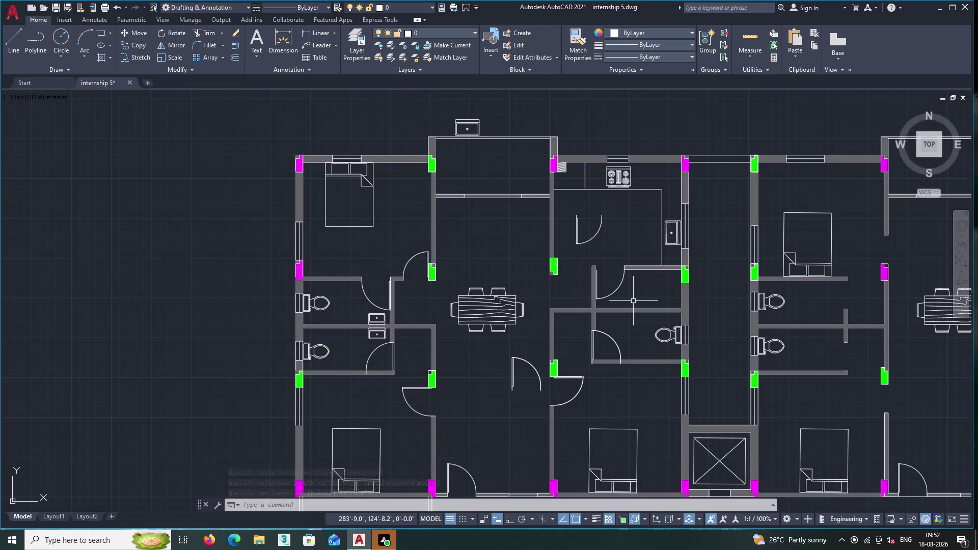
middle_drag(634, 300, 649, 287)
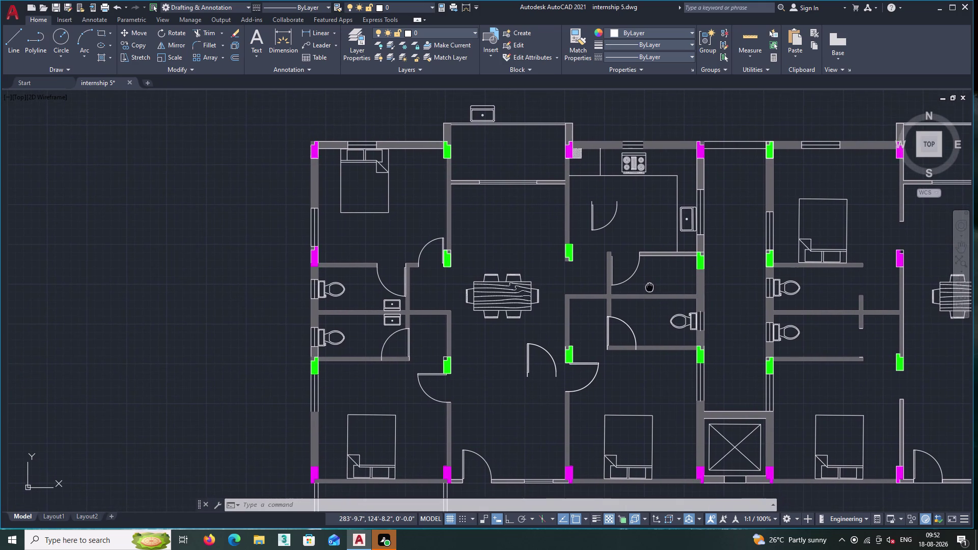
middle_drag(649, 287, 674, 324)
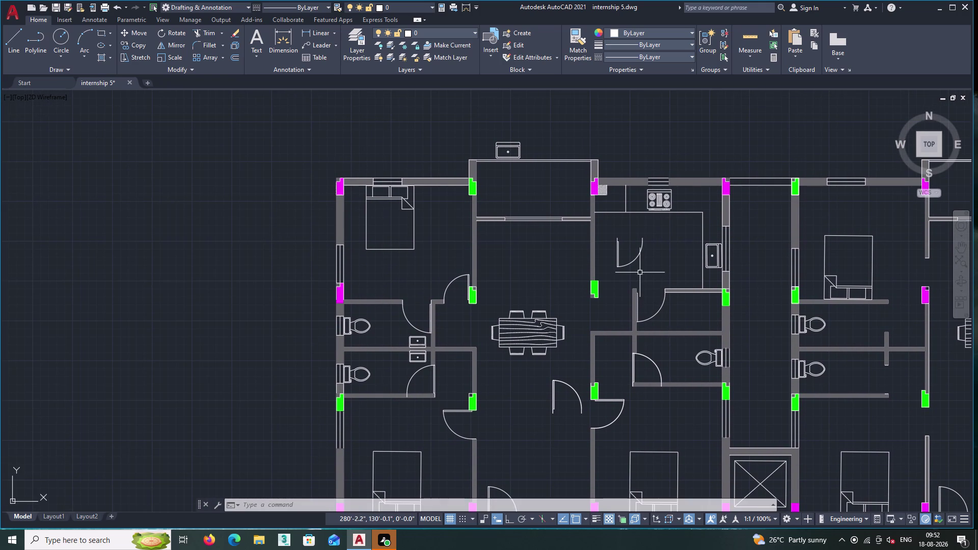
middle_drag(588, 305, 612, 257)
middle_drag(603, 354, 622, 226)
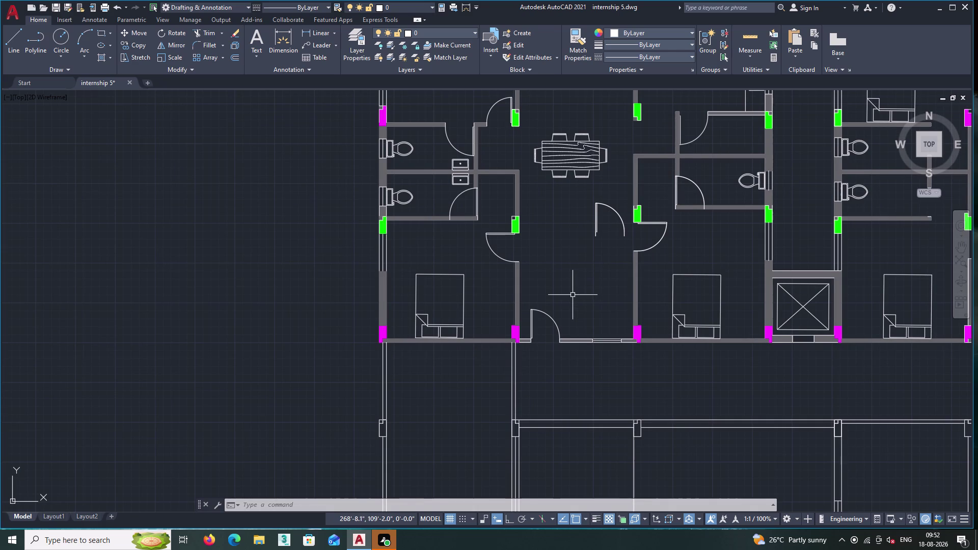
middle_drag(573, 295, 532, 326)
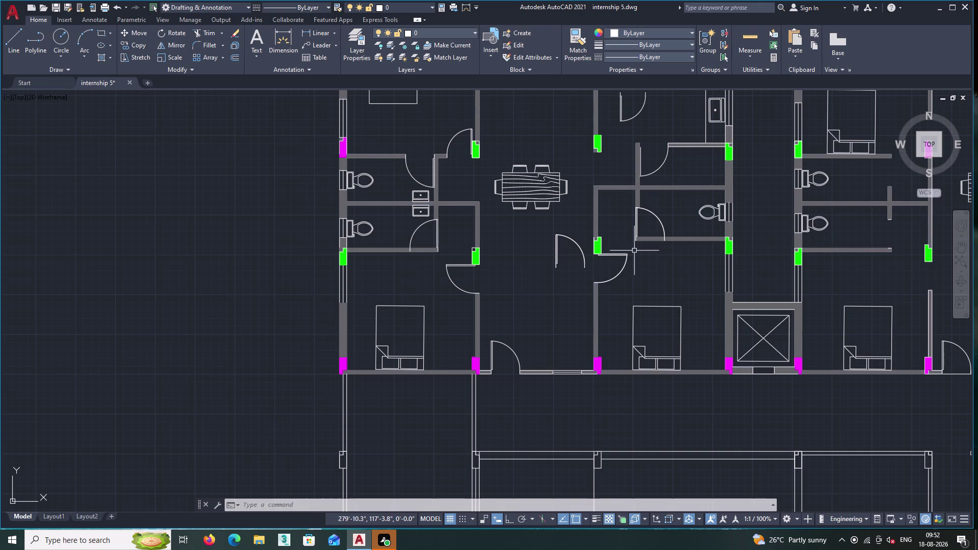
middle_drag(577, 273, 801, 223)
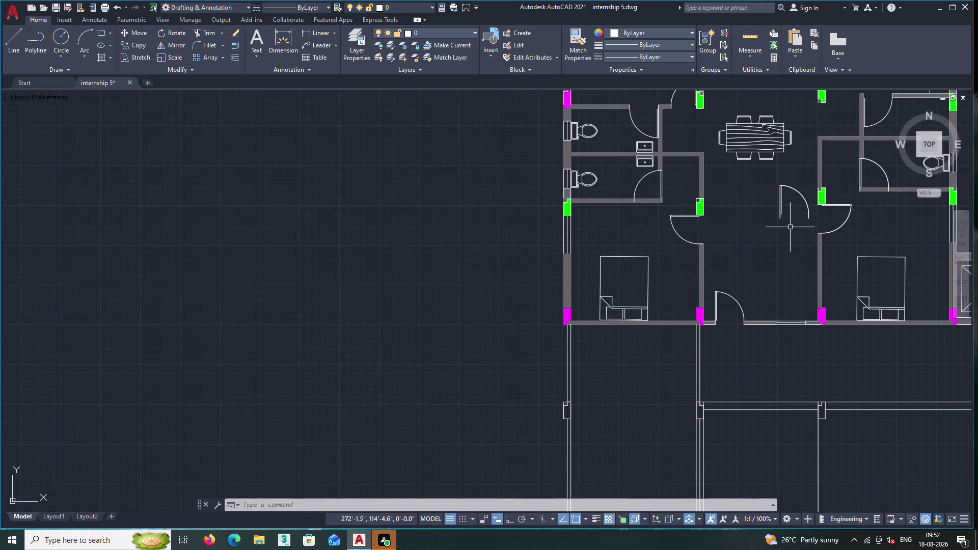
middle_drag(742, 249, 700, 252)
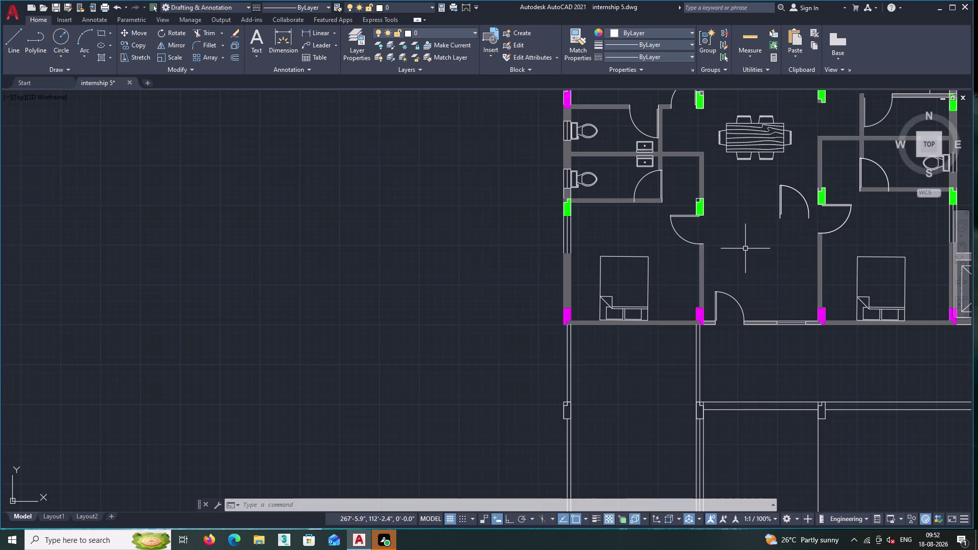
middle_drag(700, 252, 574, 246)
middle_drag(784, 243, 575, 239)
middle_drag(565, 252, 613, 247)
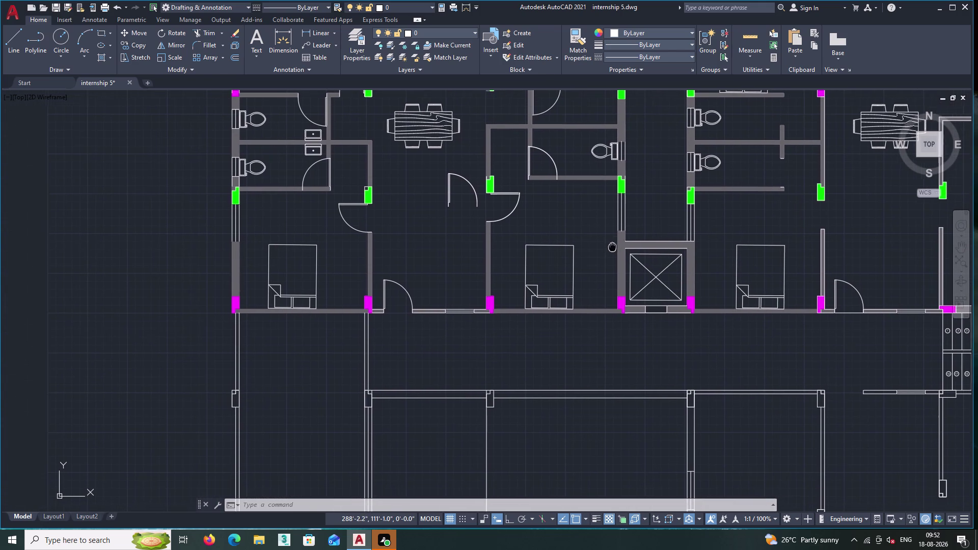
middle_drag(612, 247, 615, 246)
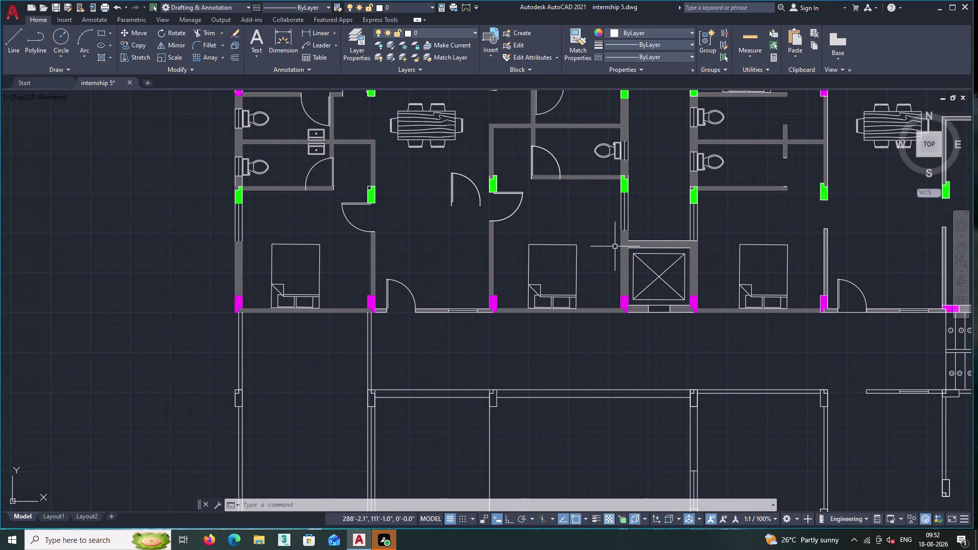
middle_drag(597, 250, 638, 237)
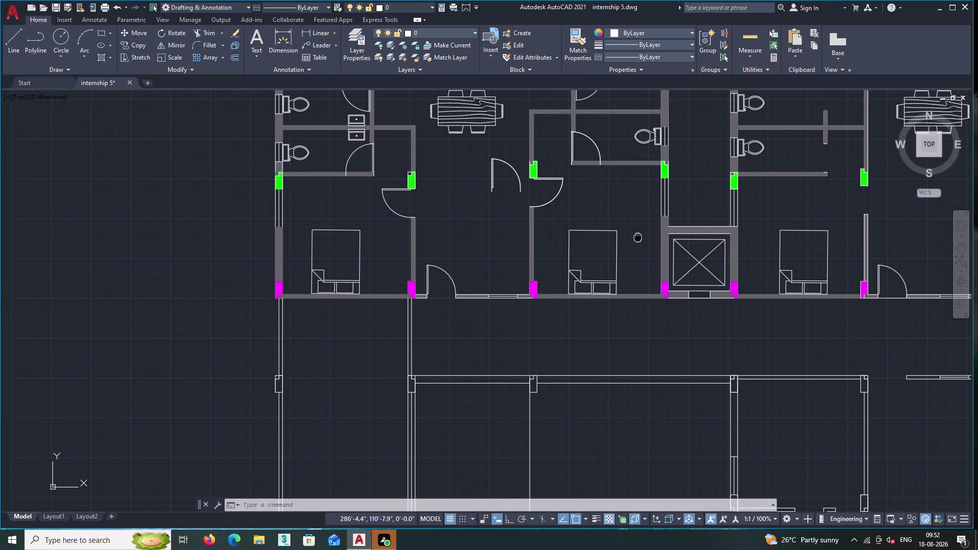
middle_drag(637, 237, 639, 236)
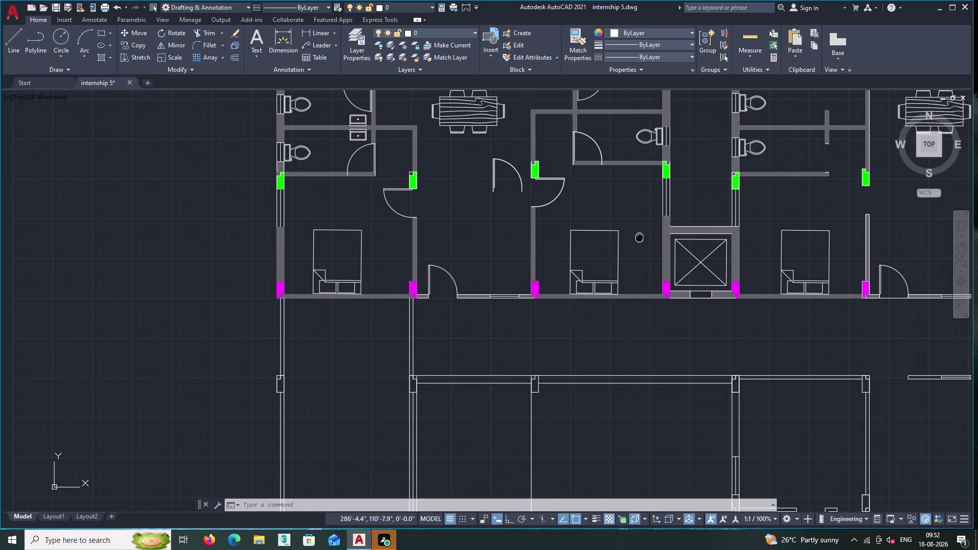
middle_drag(639, 236, 646, 236)
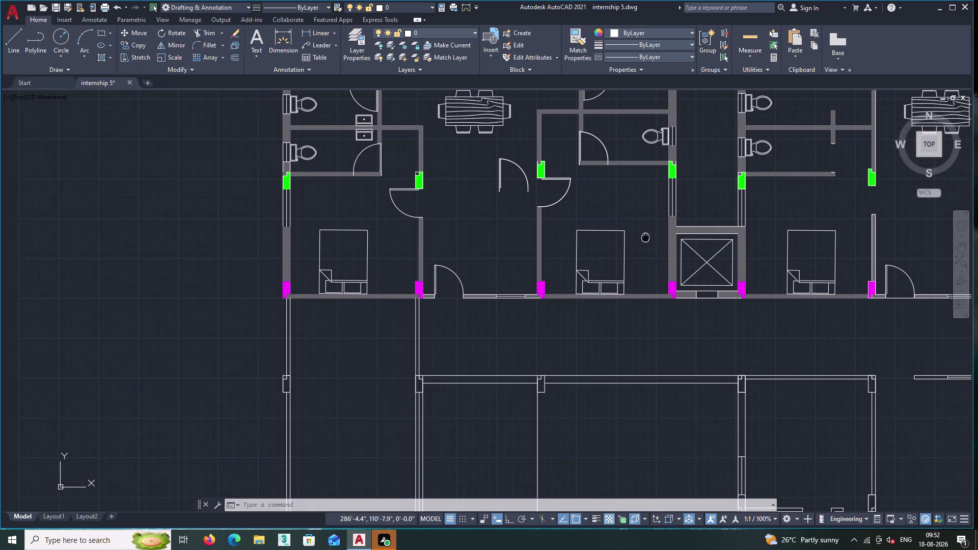
middle_drag(645, 236, 648, 237)
middle_drag(502, 225, 577, 219)
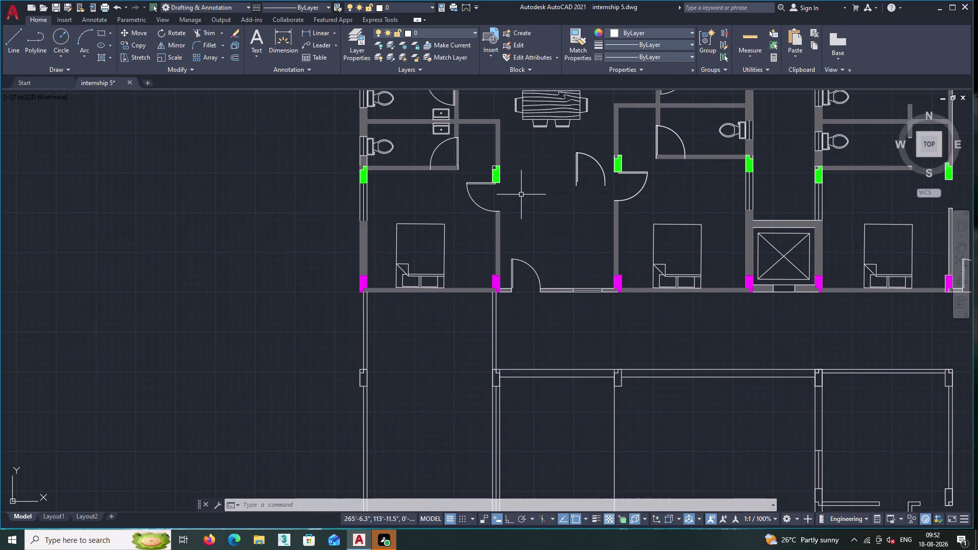
Select the left bedroom door and copy it from a base point on the door.
scroll(up, 3)
click(459, 205)
double_click(445, 169)
right_click(445, 168)
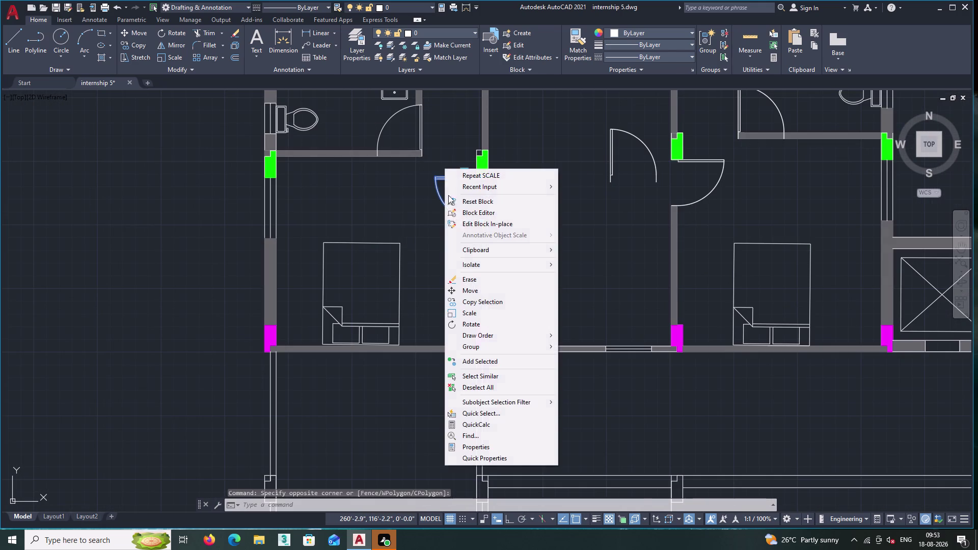
click(481, 299)
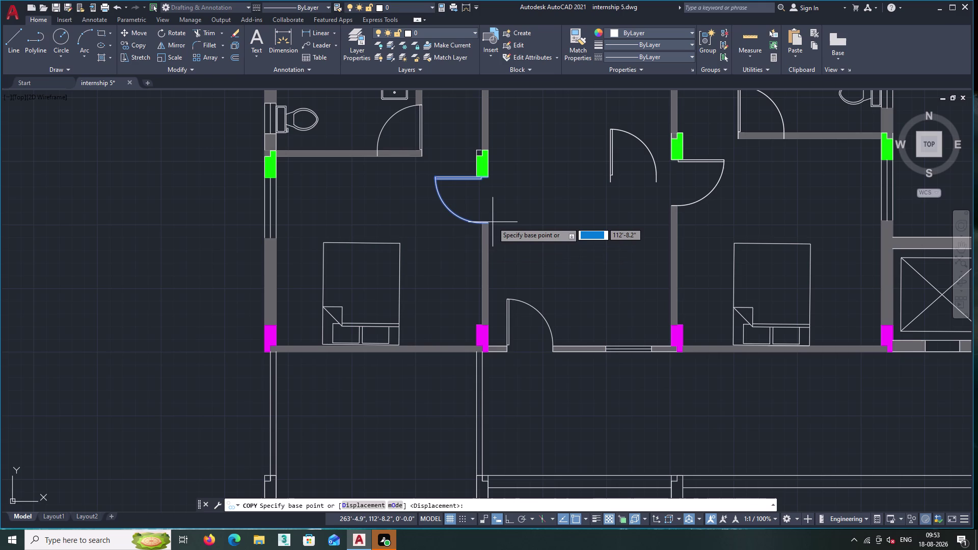
double_click(488, 223)
Place a door copy at the lower right bathroom opening.
scroll(down, 3)
middle_drag(700, 245, 696, 245)
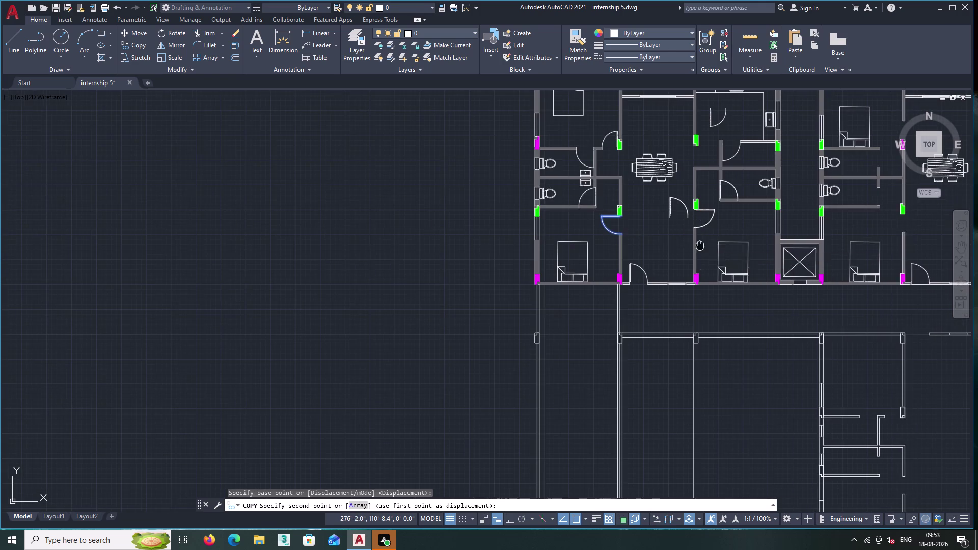
middle_drag(696, 245, 607, 250)
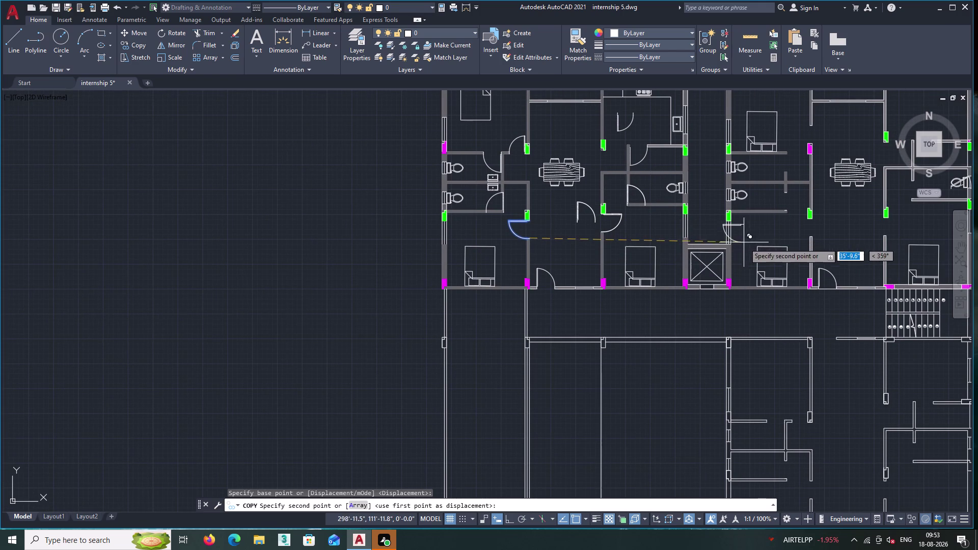
scroll(up, 3)
middle_drag(781, 214, 691, 309)
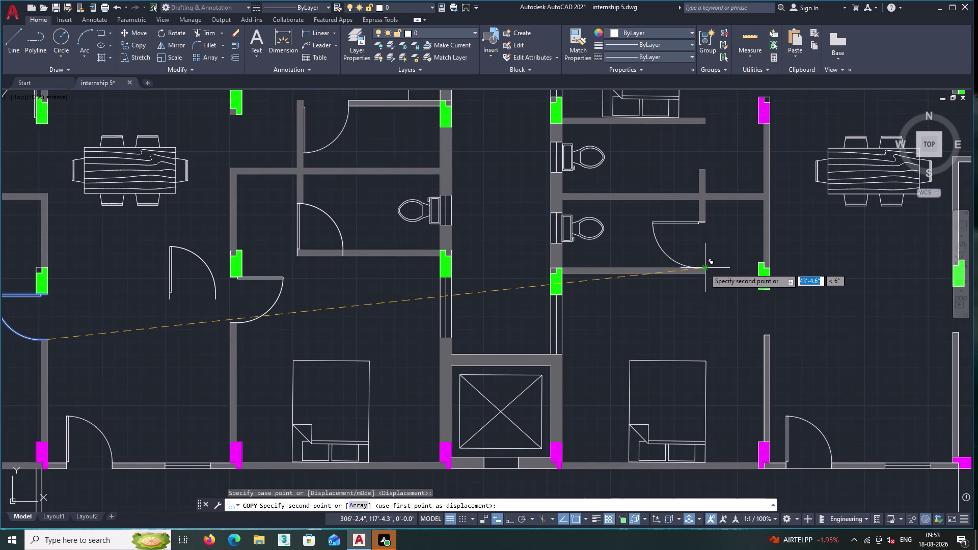
scroll(up, 3)
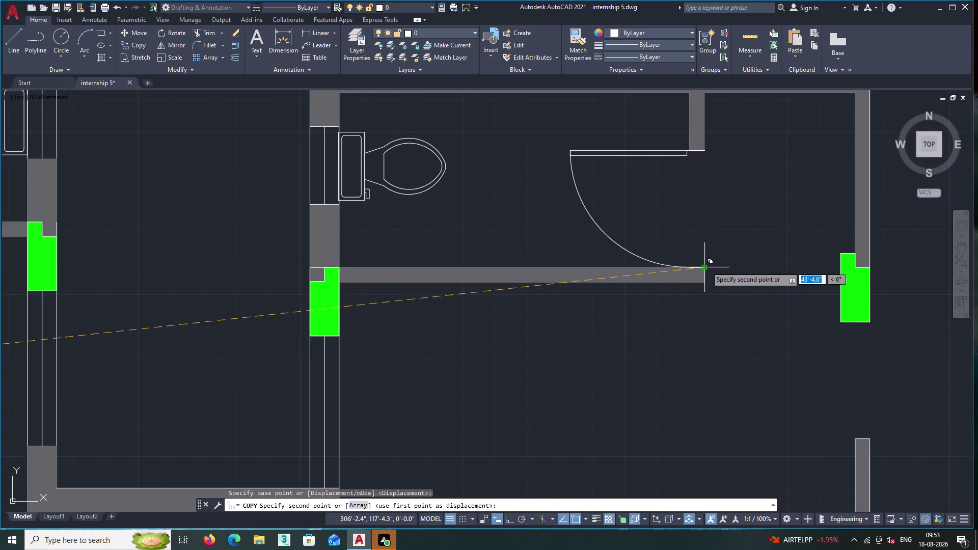
double_click(703, 266)
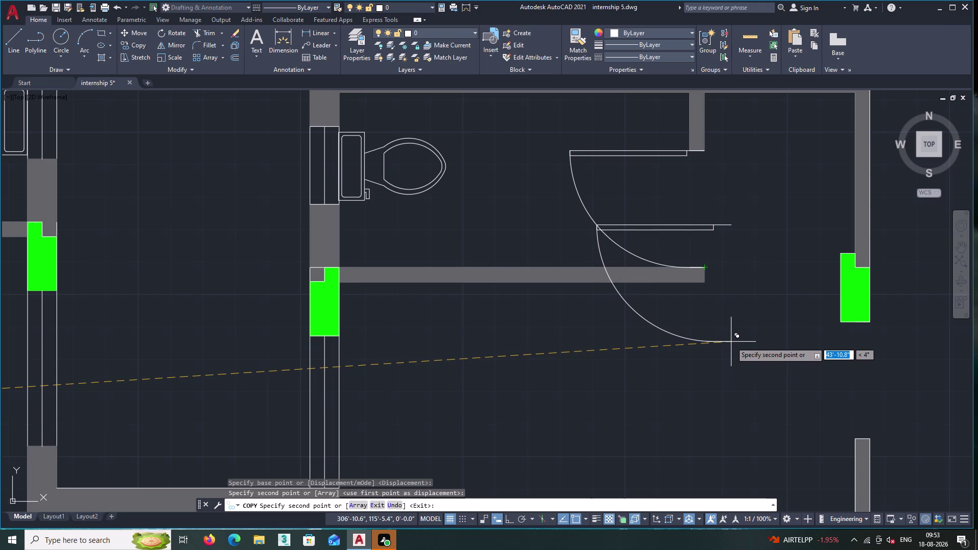
Place another copy at a bathroom wall and end the copy command.
scroll(down, 3)
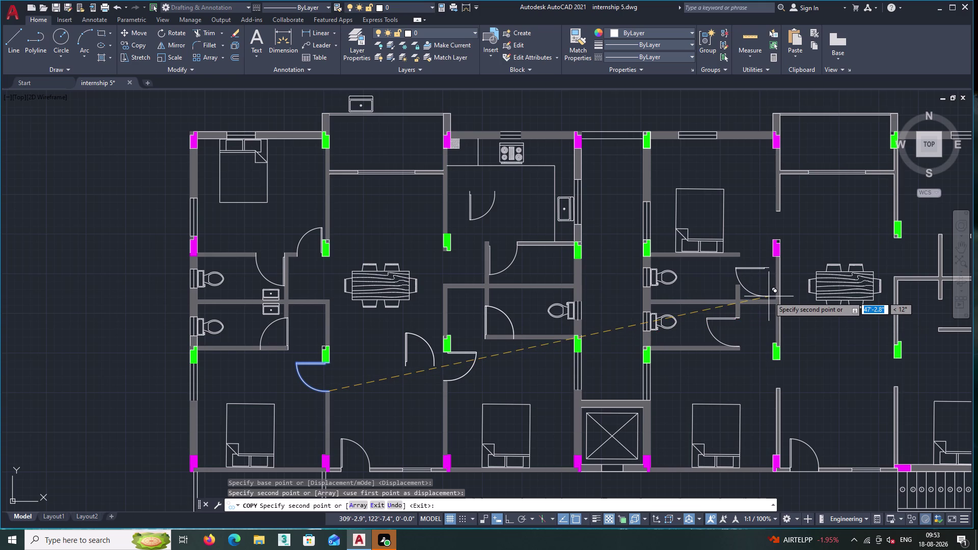
scroll(up, 3)
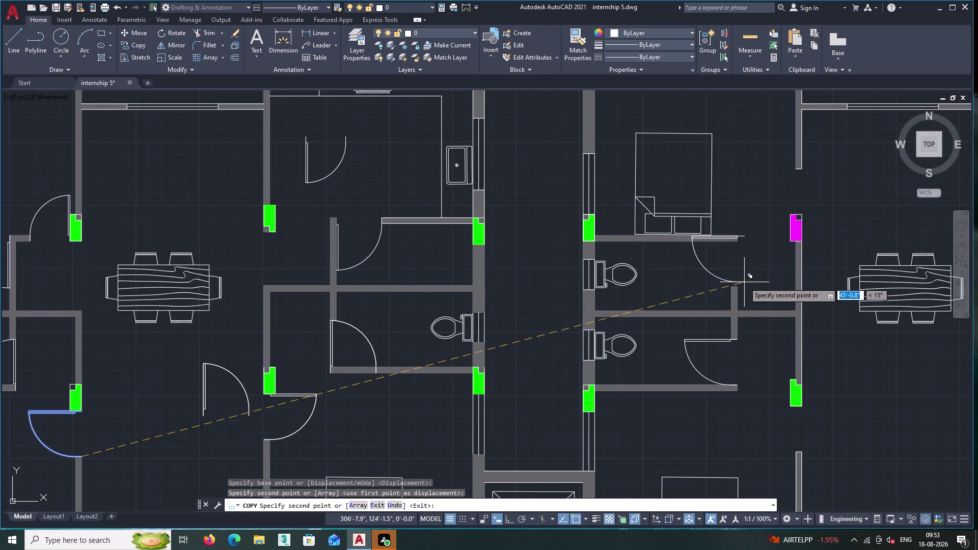
scroll(up, 3)
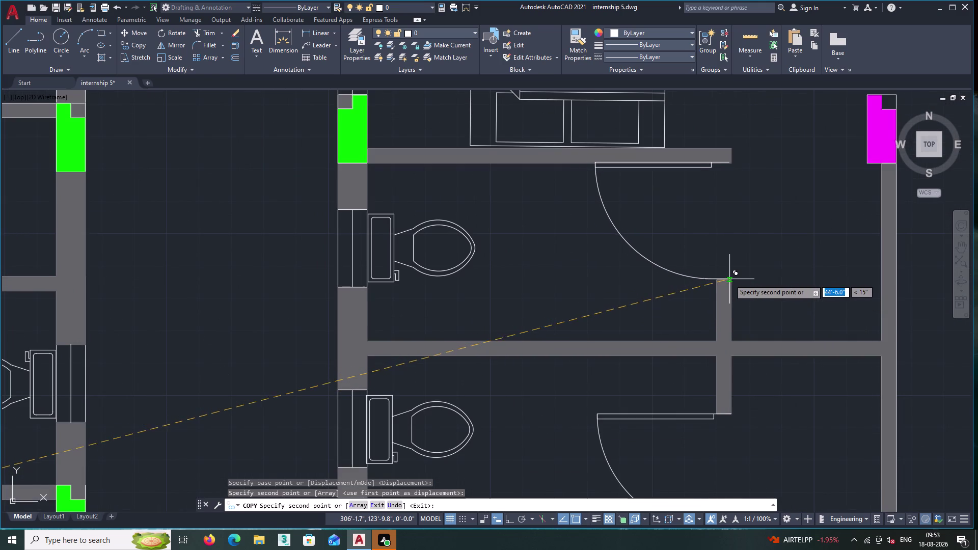
double_click(733, 279)
scroll(down, 3)
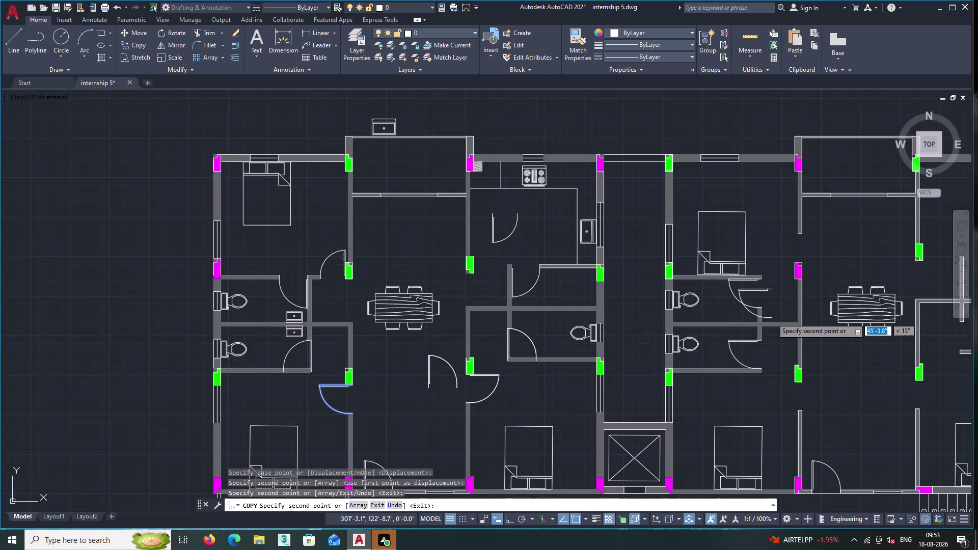
key(Escape)
middle_drag(755, 357, 715, 301)
scroll(up, 3)
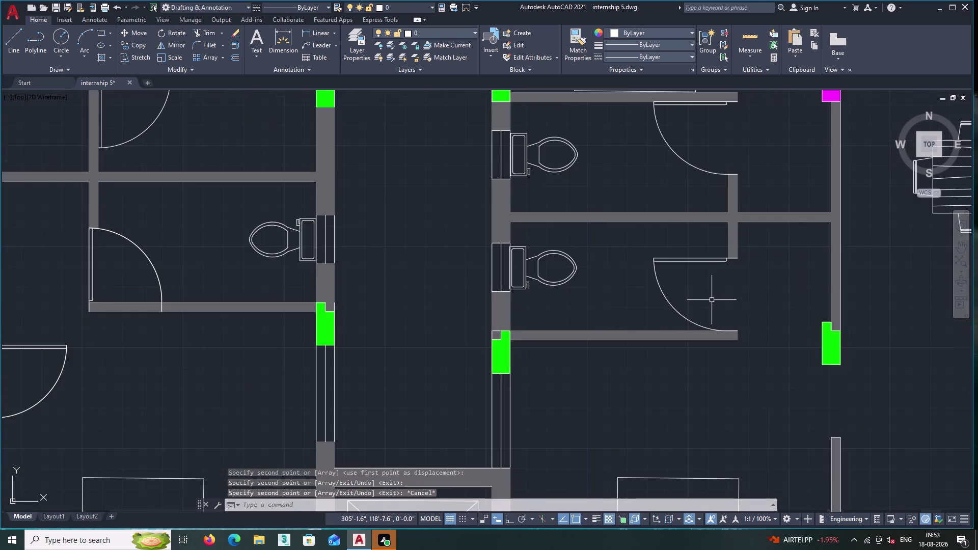
Select the copied door and cancel the accidental block-definition edit.
click(695, 278)
double_click(684, 259)
right_click(683, 251)
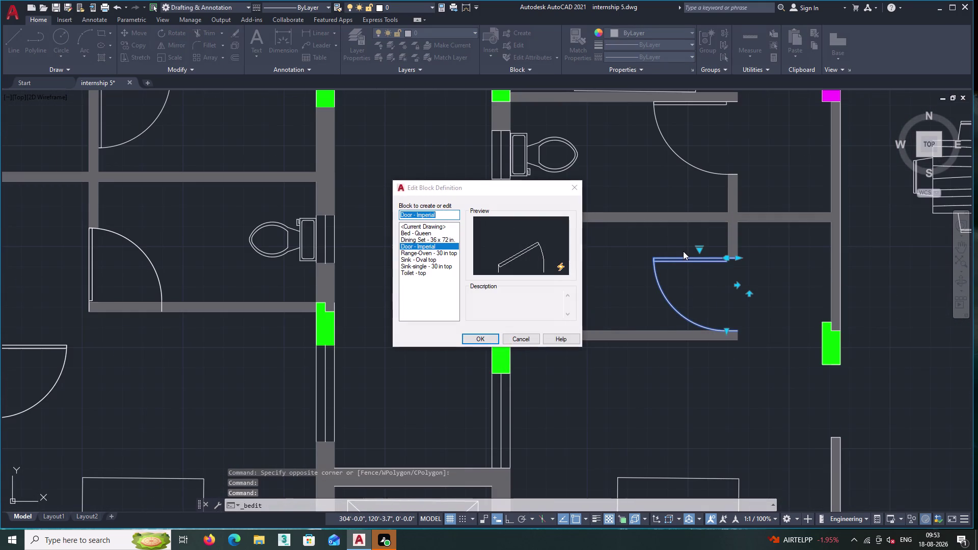
key(Escape)
click(702, 284)
click(675, 246)
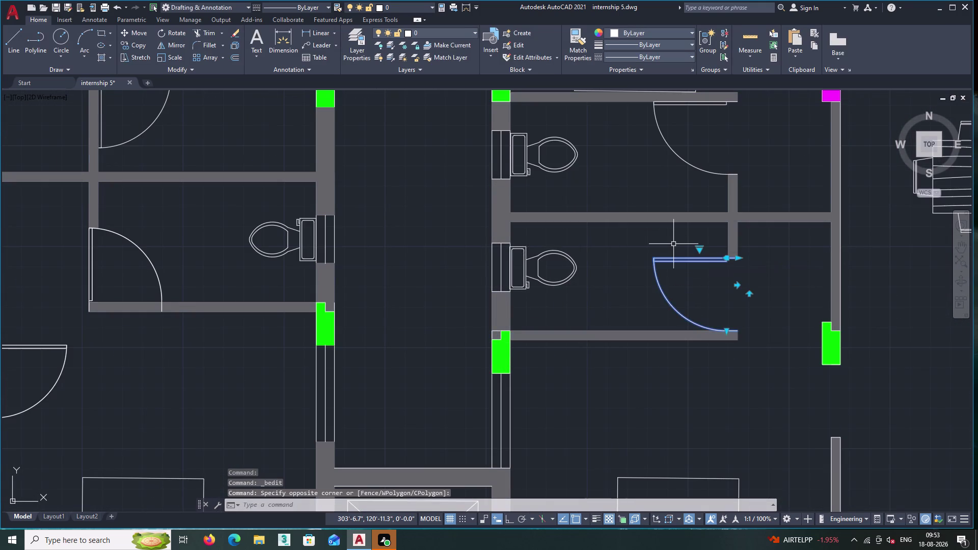
Move the door out of the bathroom into the open area on the right.
right_click(673, 244)
click(718, 358)
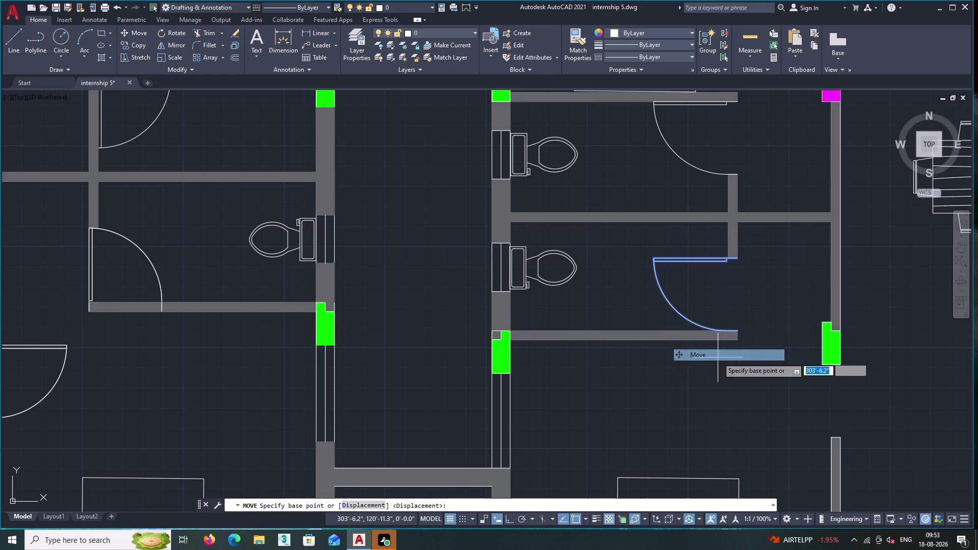
click(736, 331)
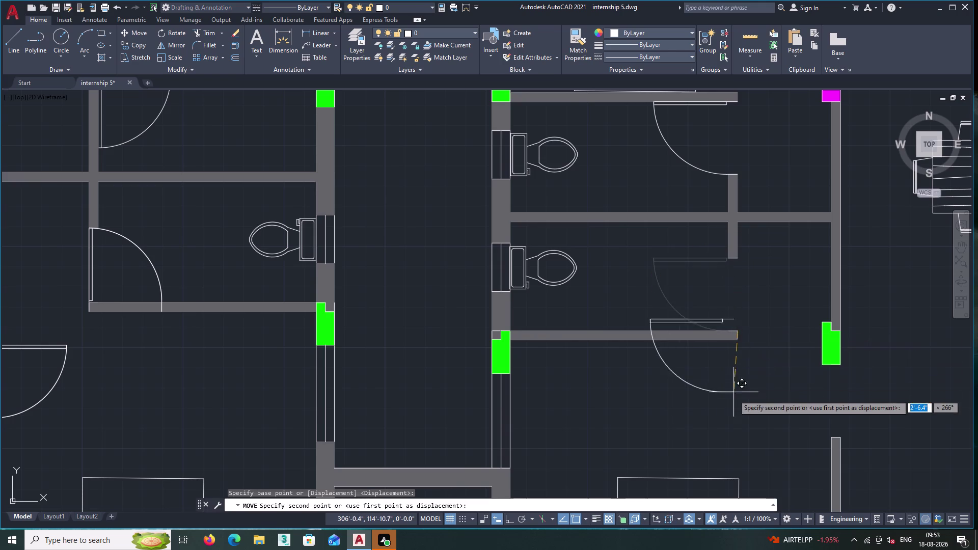
scroll(down, 3)
middle_drag(735, 431, 745, 364)
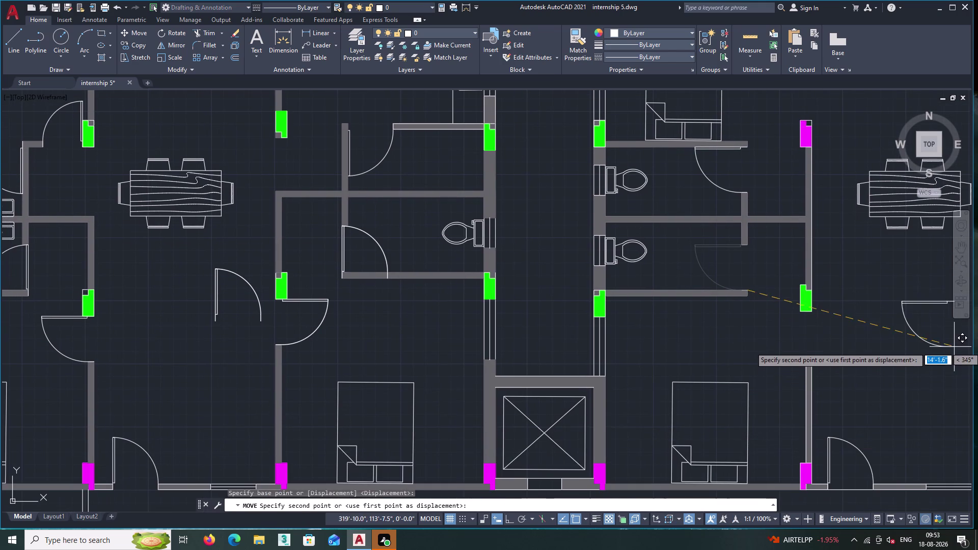
click(929, 368)
middle_drag(929, 368, 821, 355)
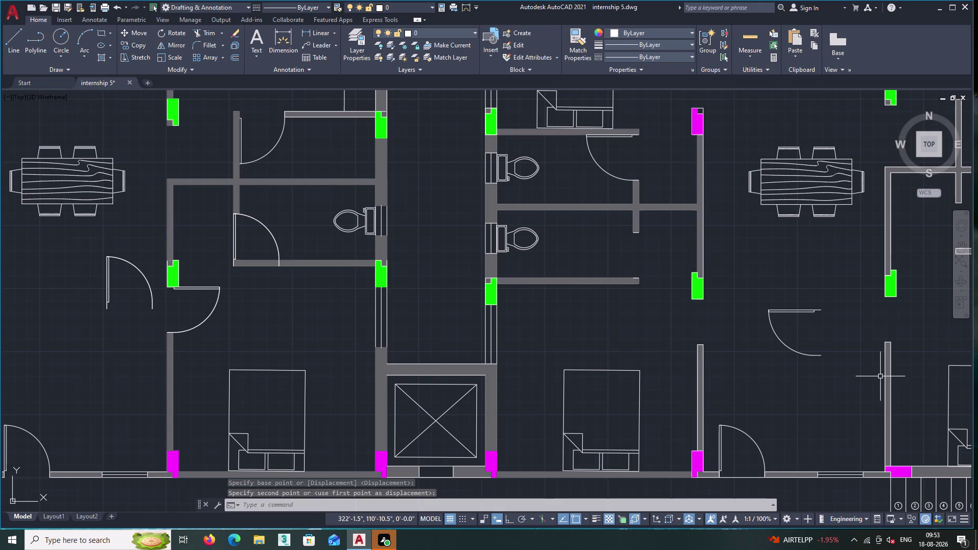
scroll(up, 3)
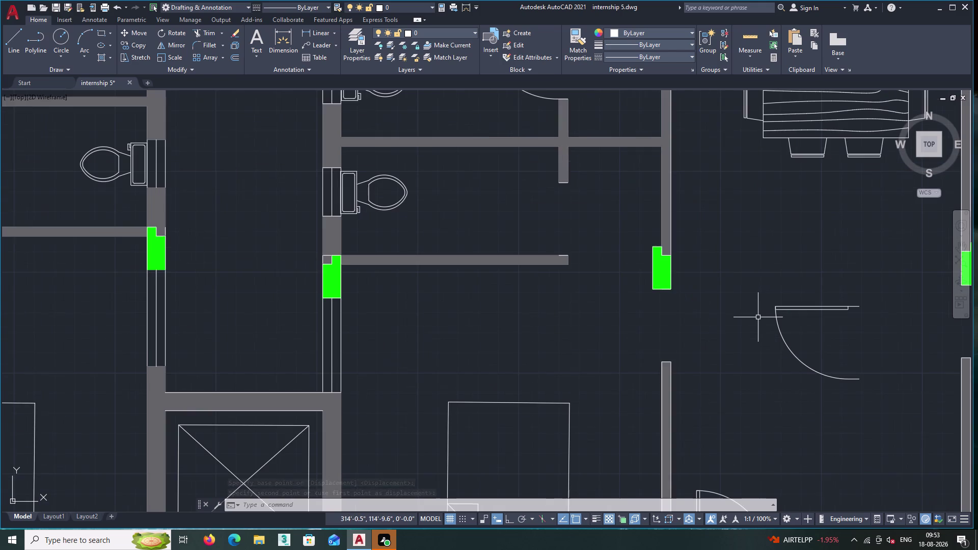
Select the moved door and dismiss its opening-angle choices.
click(801, 346)
click(771, 291)
double_click(820, 296)
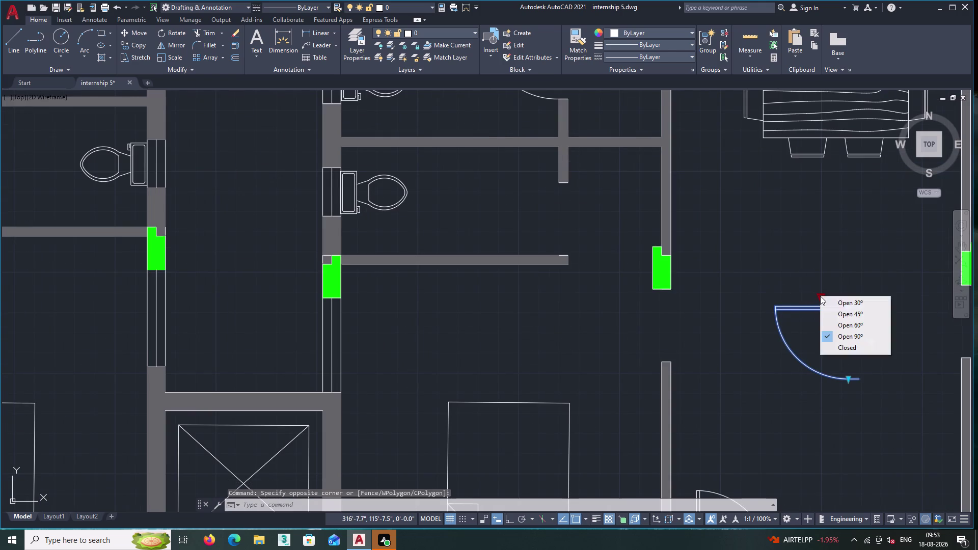
click(858, 335)
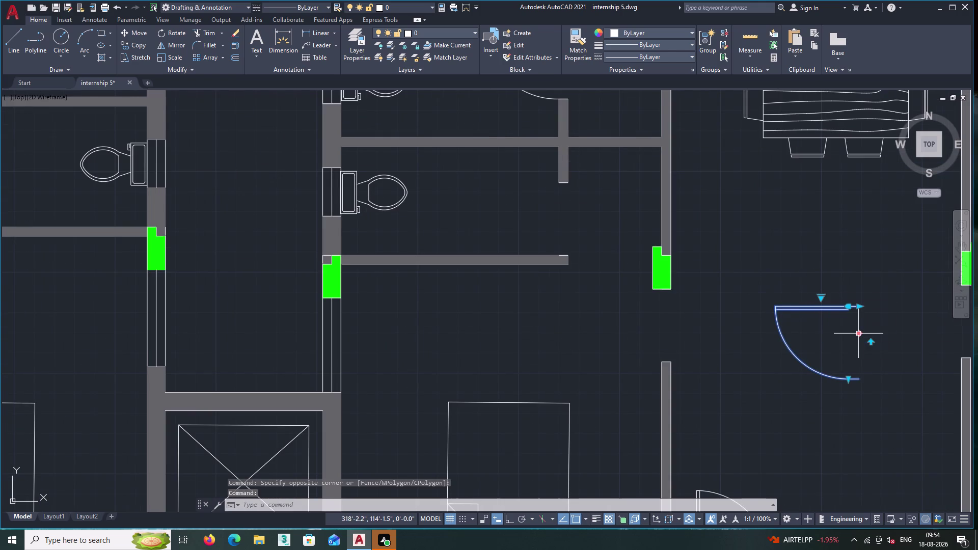
click(820, 299)
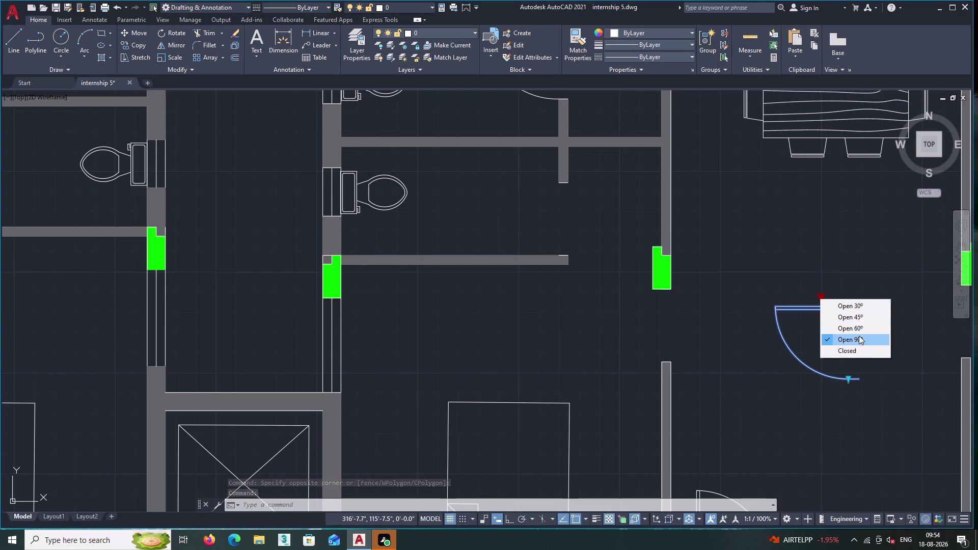
key(Escape)
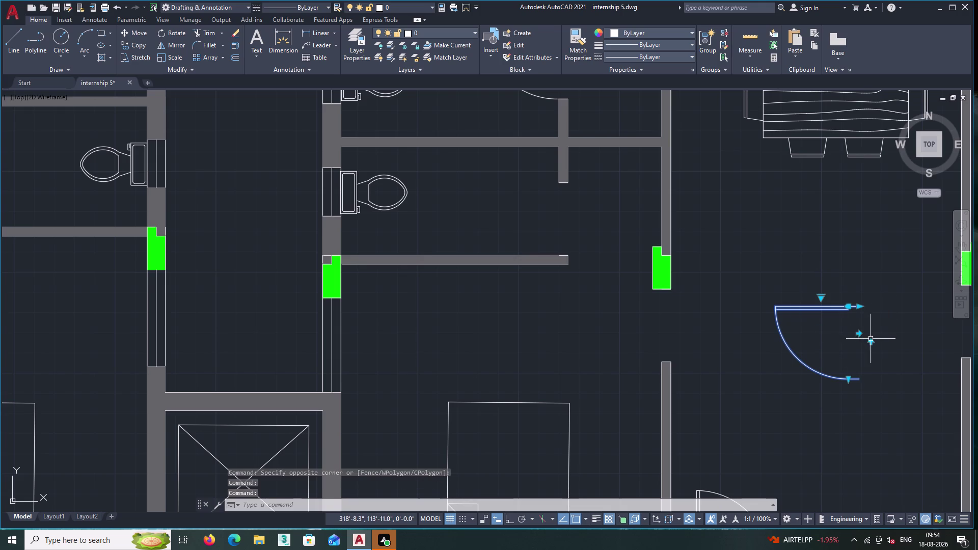
Flip the door with its grips until the swing arc curves upward.
click(871, 342)
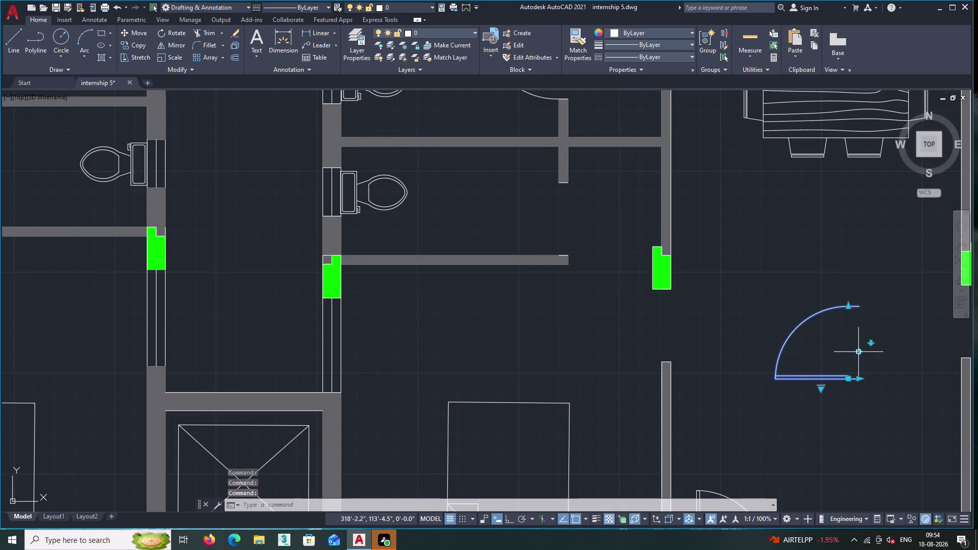
click(859, 355)
click(858, 352)
double_click(858, 352)
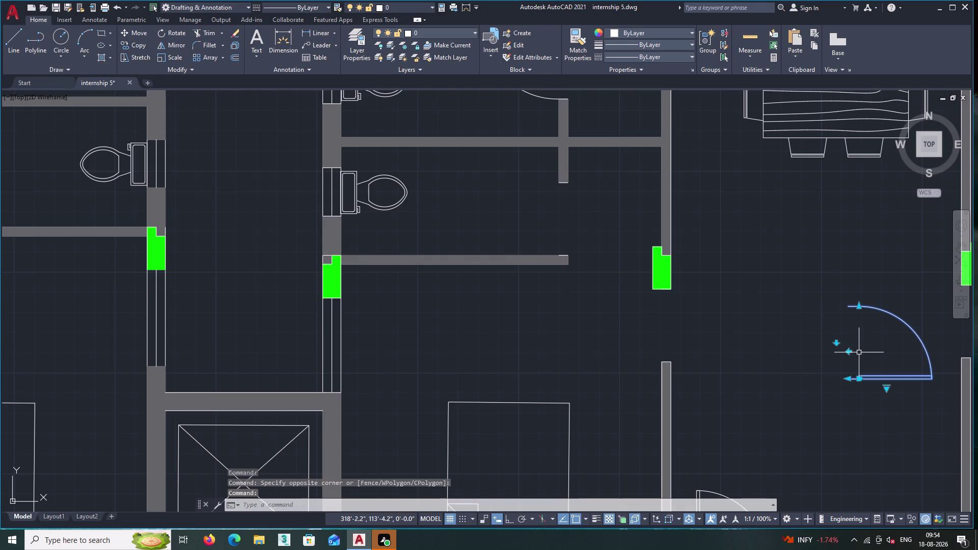
click(836, 344)
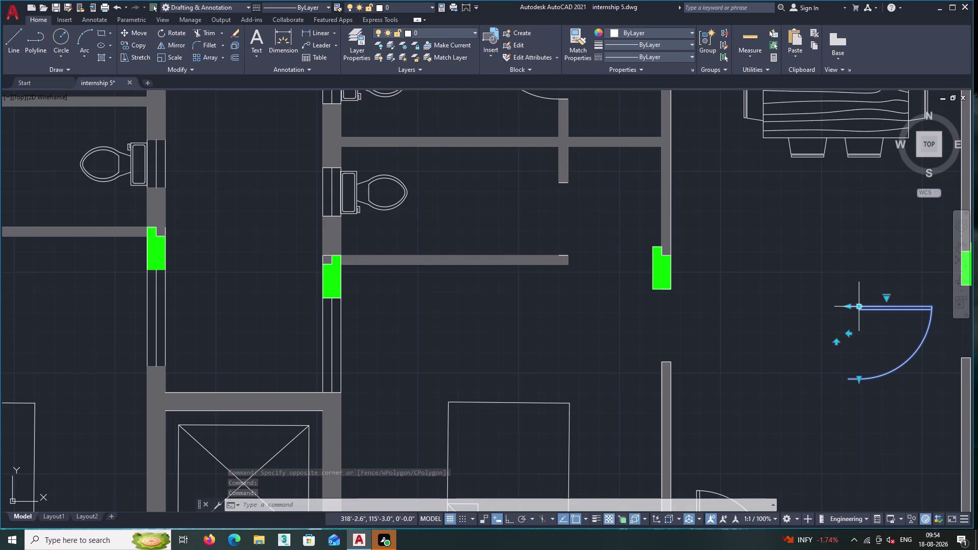
click(847, 337)
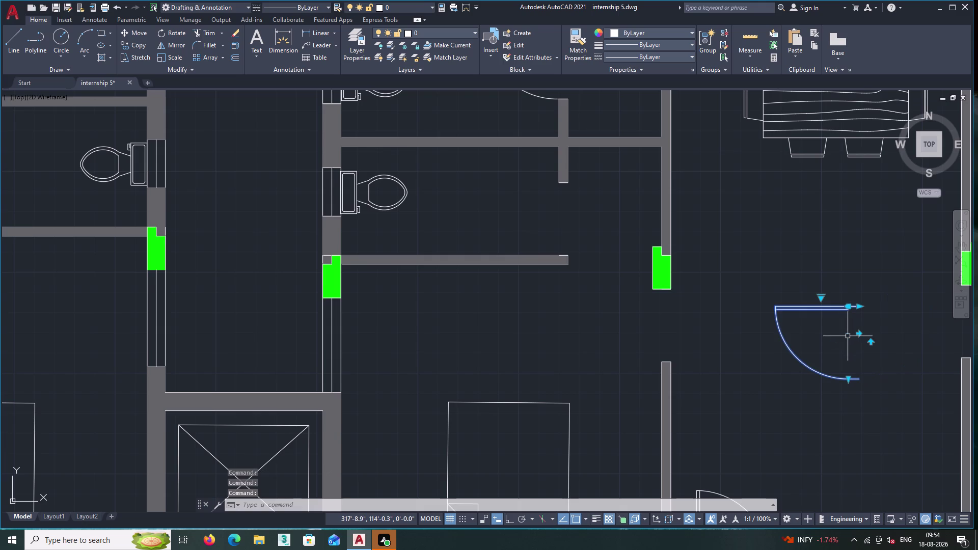
click(871, 342)
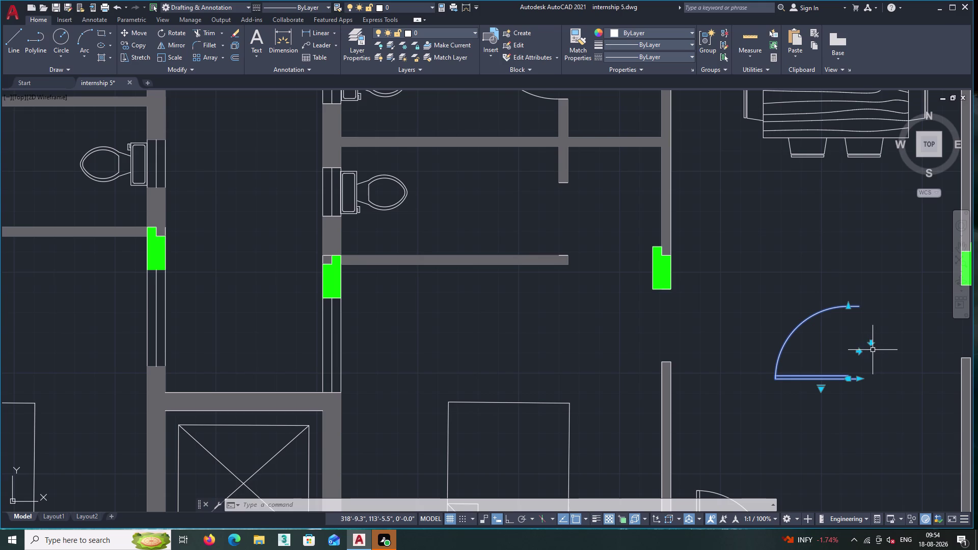
Deselect, reselect the door, and cancel an accidental Scale command.
scroll(down, 3)
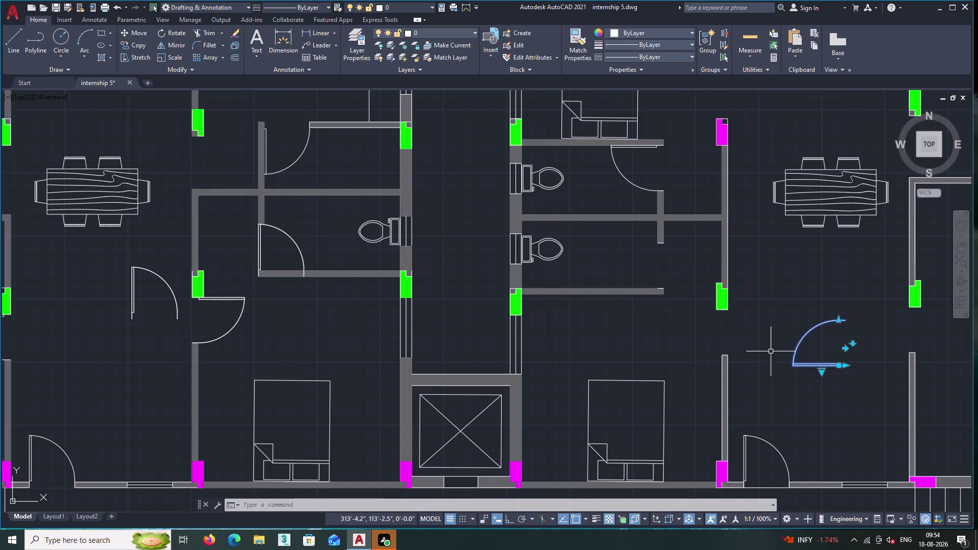
key(Escape)
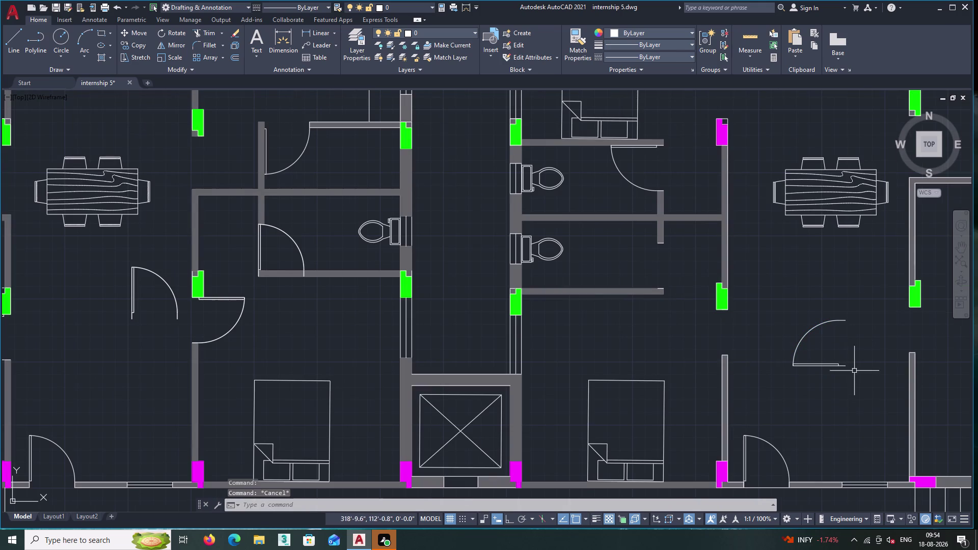
double_click(856, 376)
click(811, 315)
right_click(804, 303)
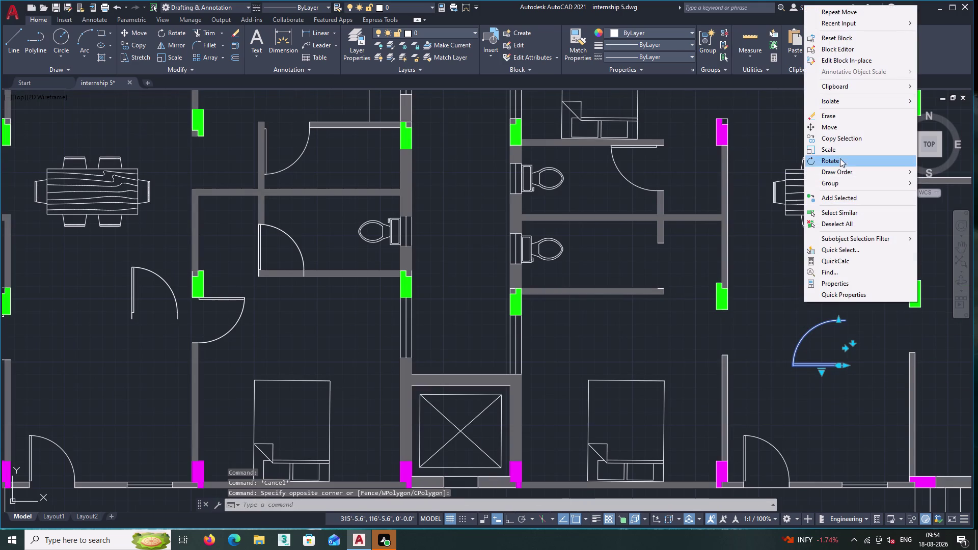
click(846, 146)
key(Escape)
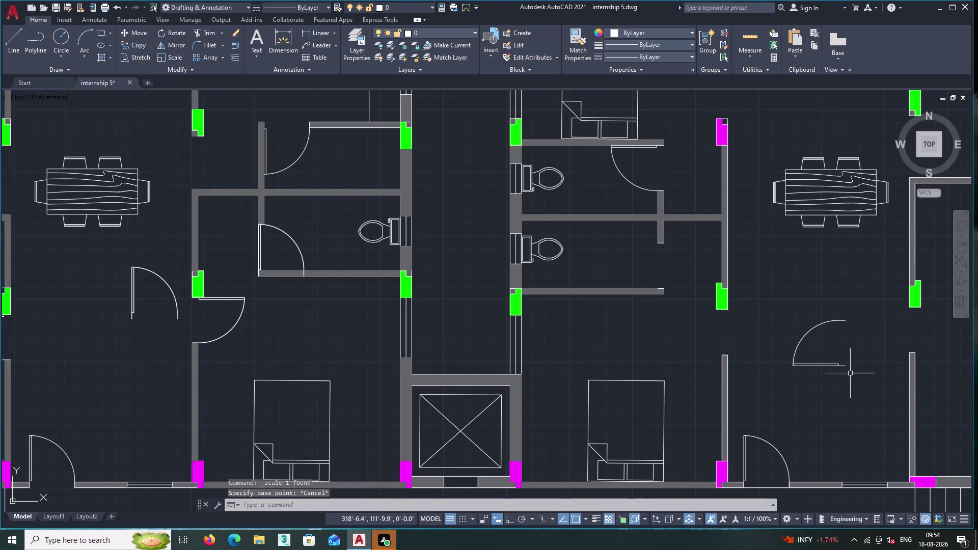
Reselect the flipped door block for copying.
click(850, 379)
click(814, 303)
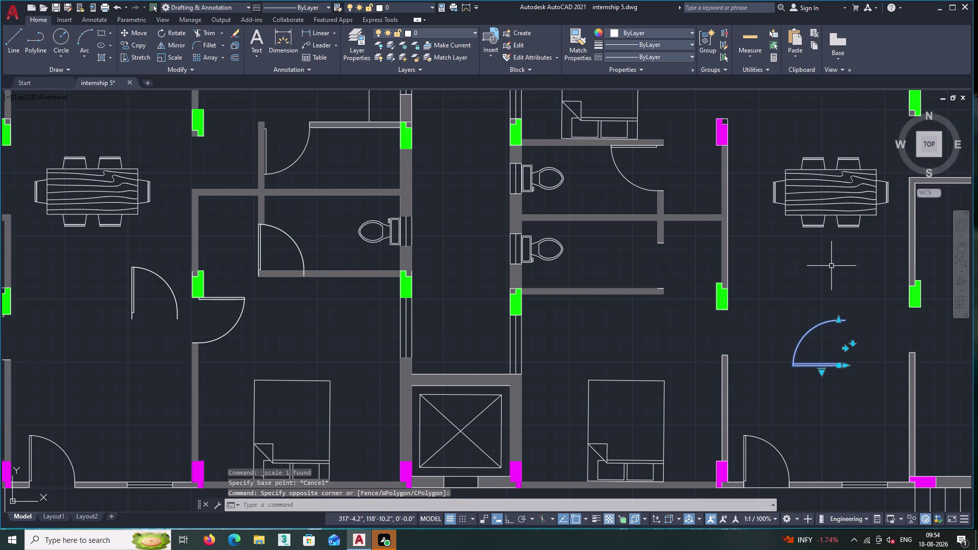
right_click(827, 266)
click(858, 364)
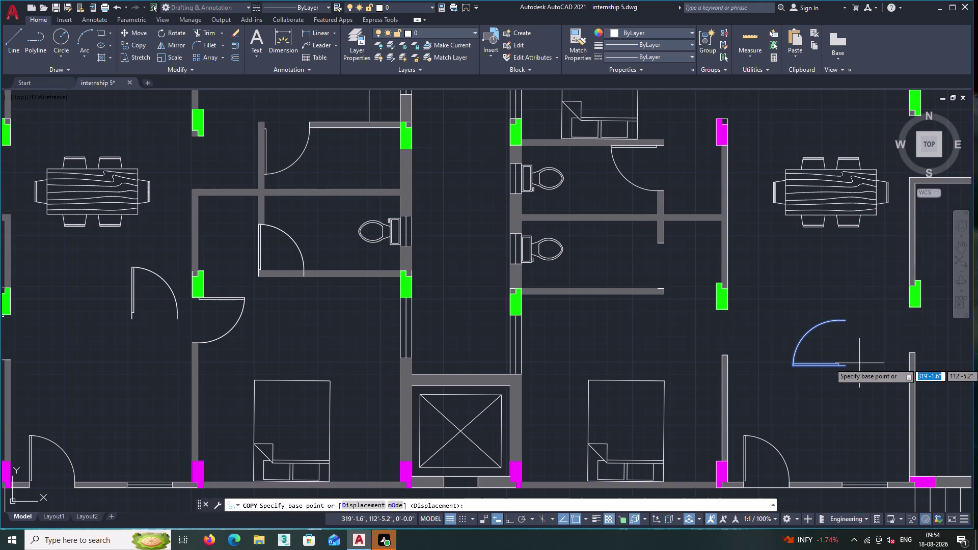
scroll(up, 3)
scroll(down, 3)
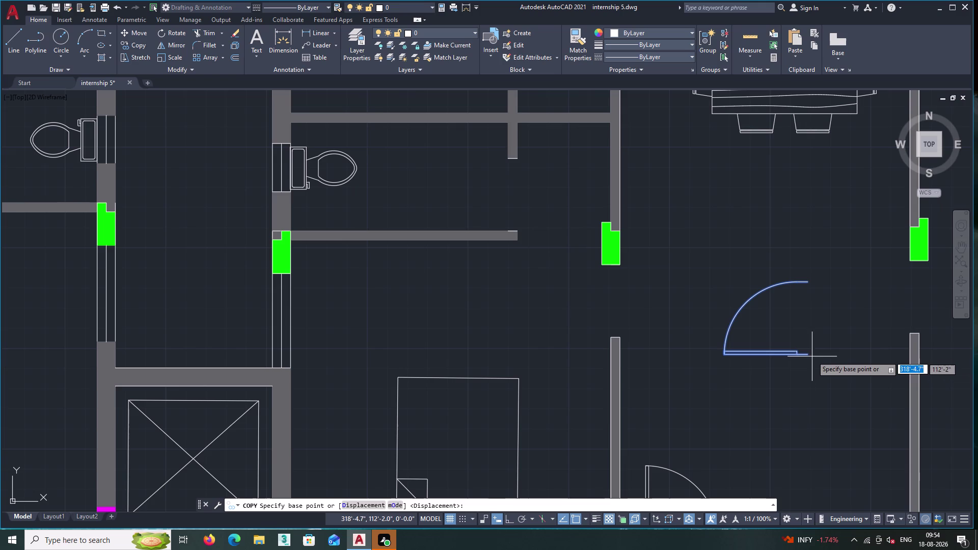
double_click(808, 354)
middle_drag(725, 341, 895, 371)
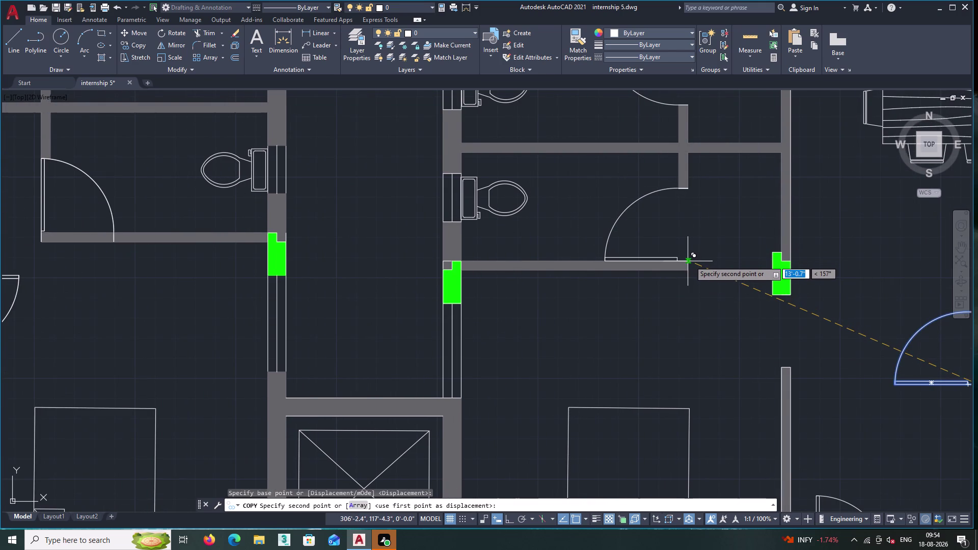
scroll(up, 3)
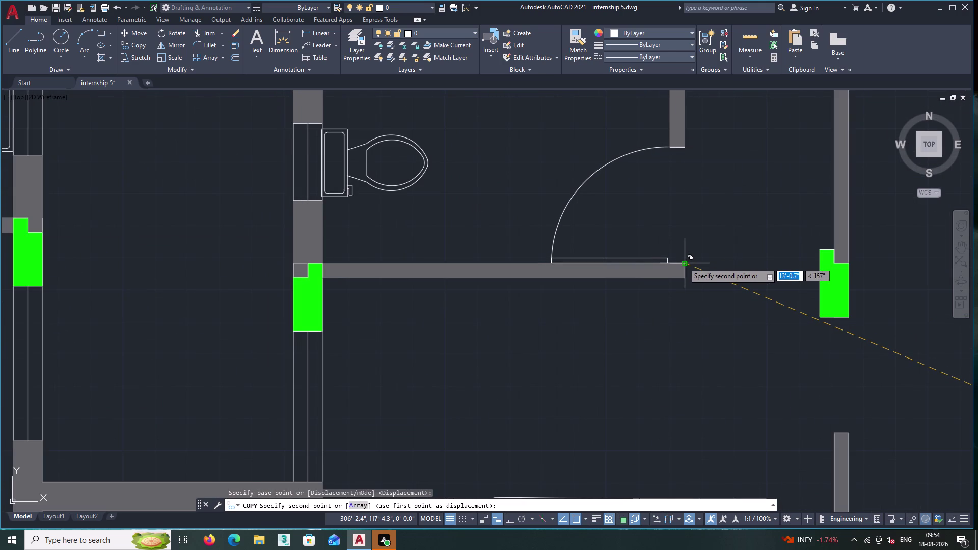
click(684, 263)
scroll(down, 3)
scroll(down, 3)
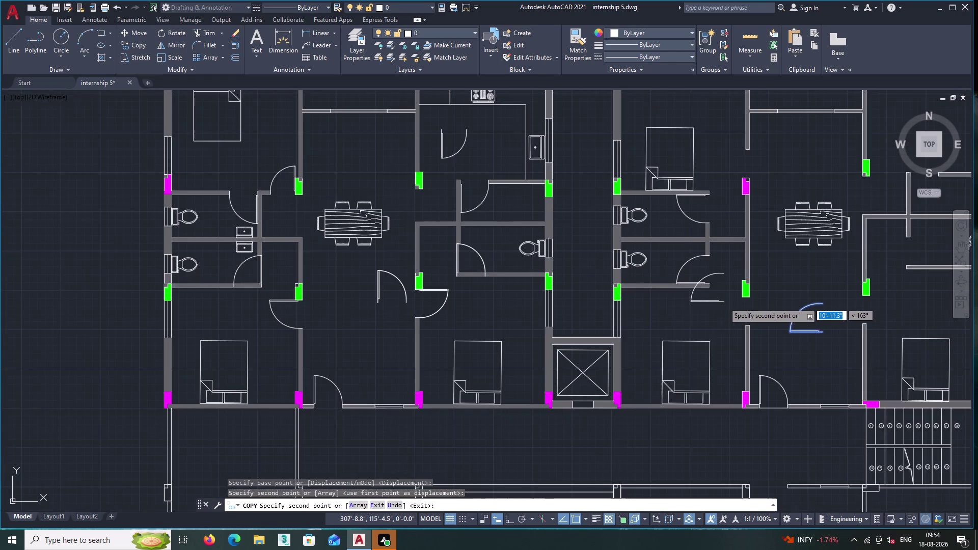
middle_drag(723, 302, 671, 273)
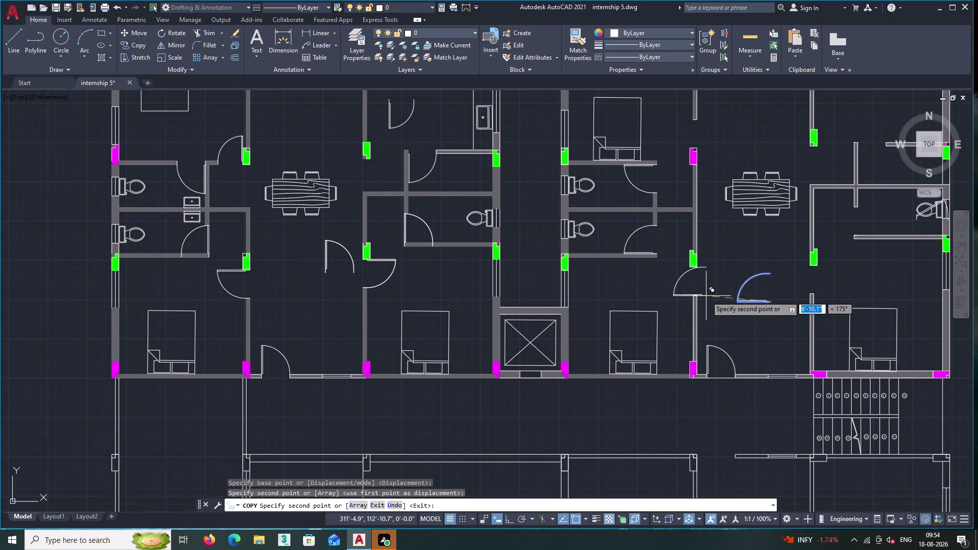
middle_drag(754, 339, 711, 292)
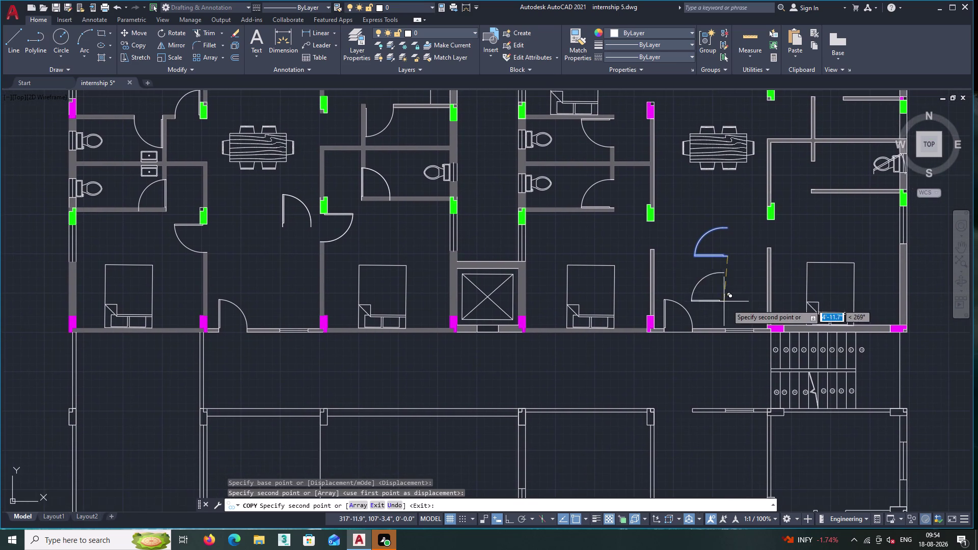
key(Escape)
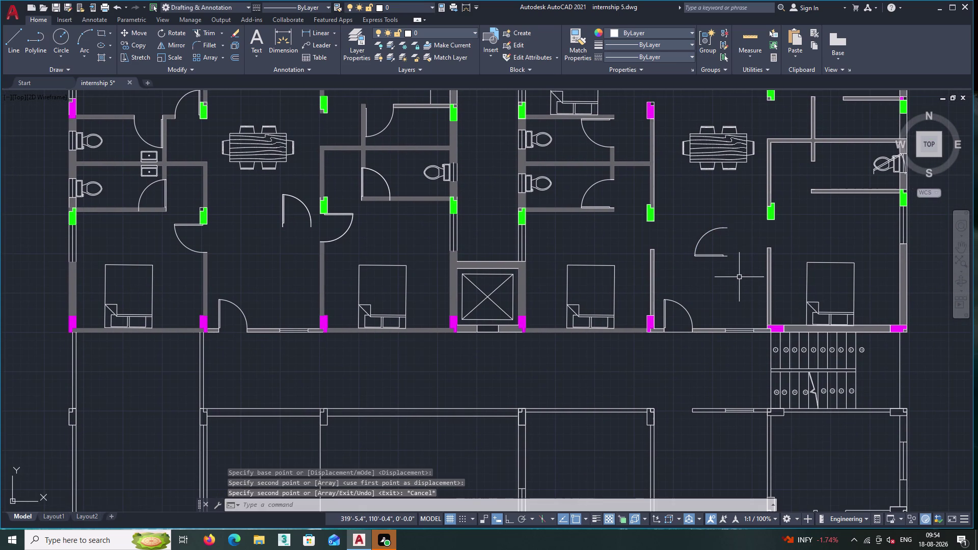
middle_drag(675, 214, 683, 228)
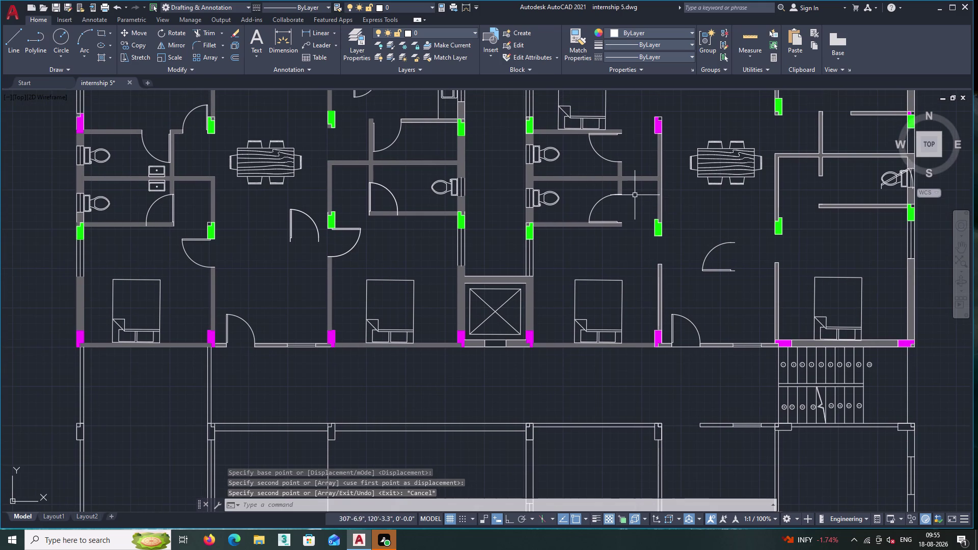
click(593, 147)
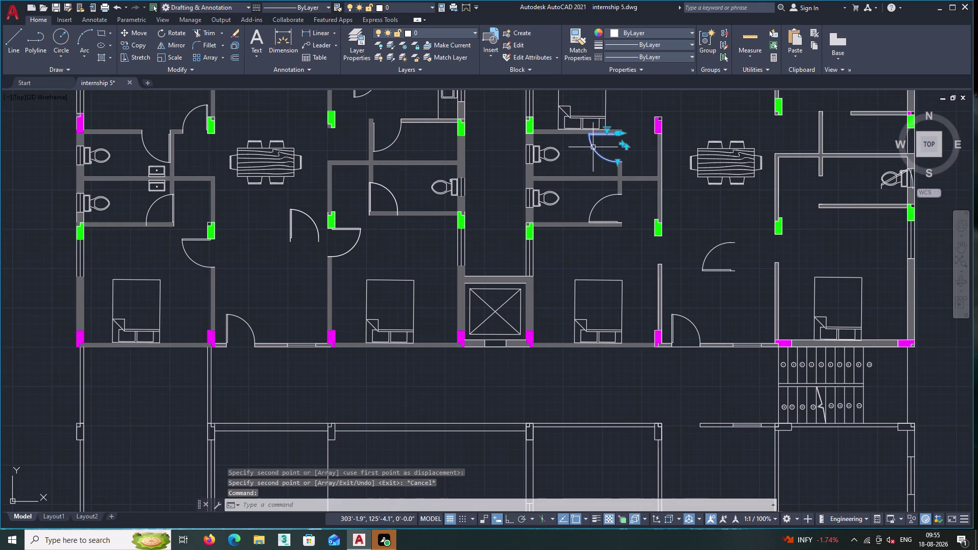
Copy the small bathroom door beside the right-hand unit's opening and select the copy.
right_click(595, 145)
double_click(636, 275)
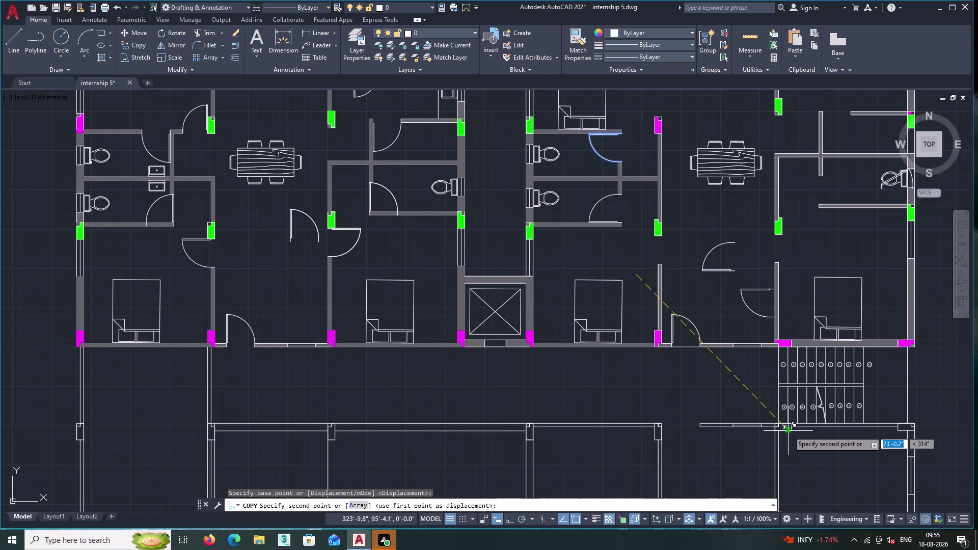
middle_drag(795, 456, 761, 415)
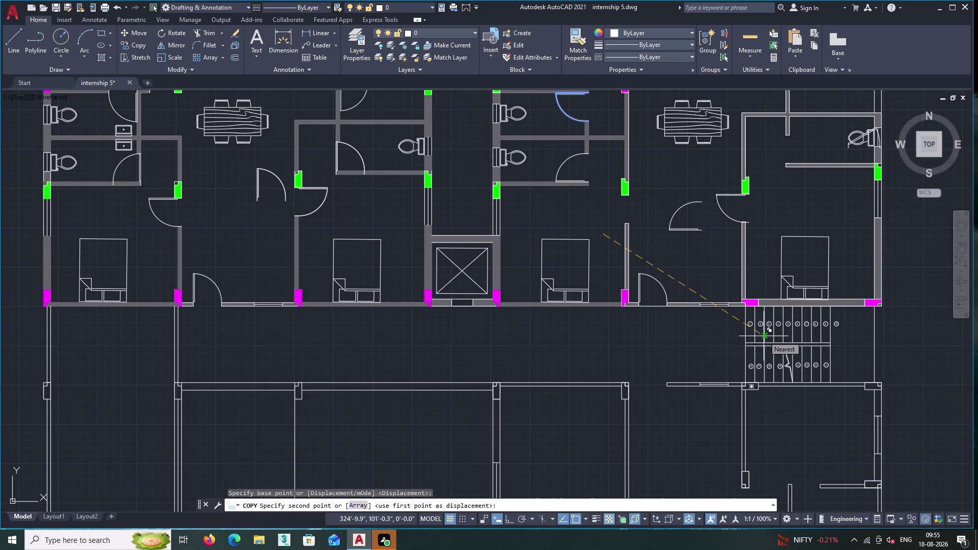
scroll(up, 3)
middle_drag(797, 333, 713, 419)
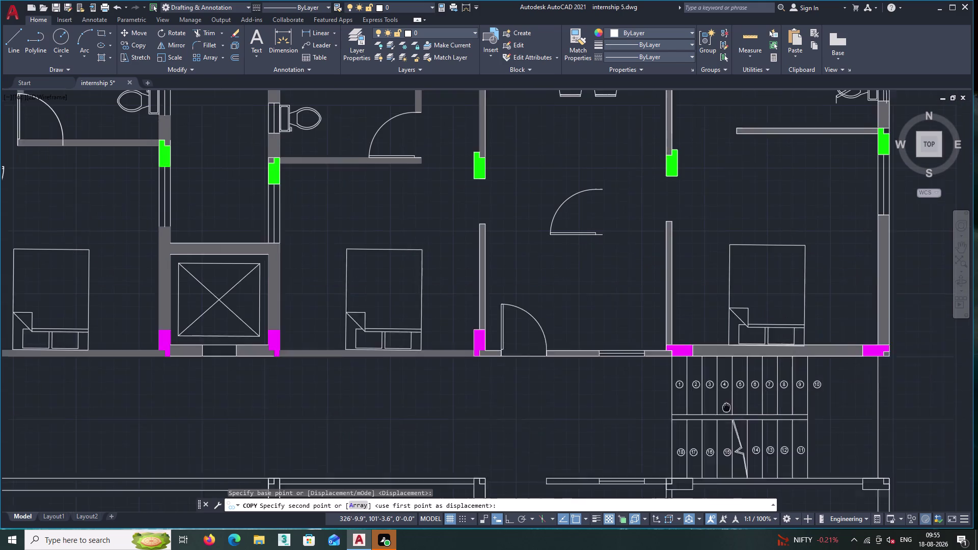
middle_drag(714, 420, 696, 438)
click(737, 426)
key(Escape)
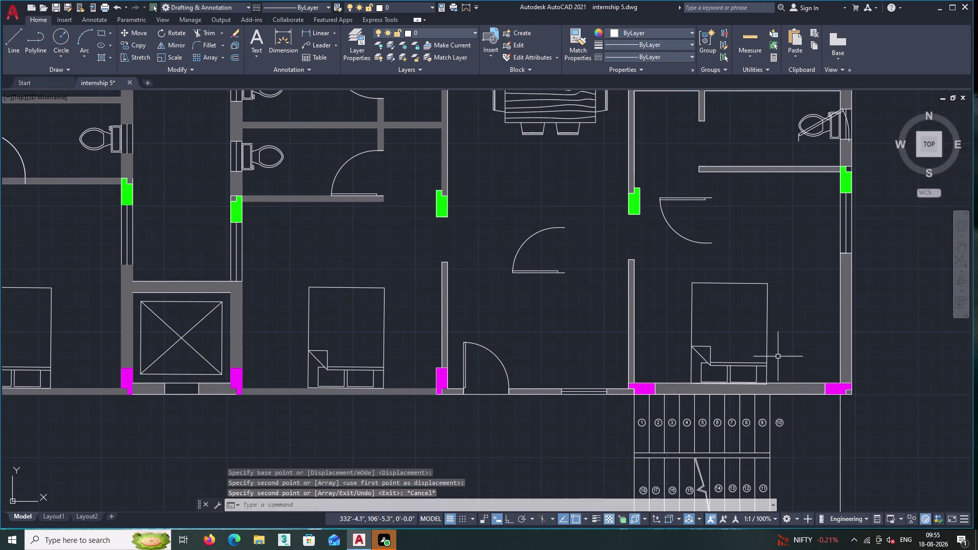
click(714, 253)
click(687, 199)
Cancel a stray move and reselect the copied door.
right_click(687, 200)
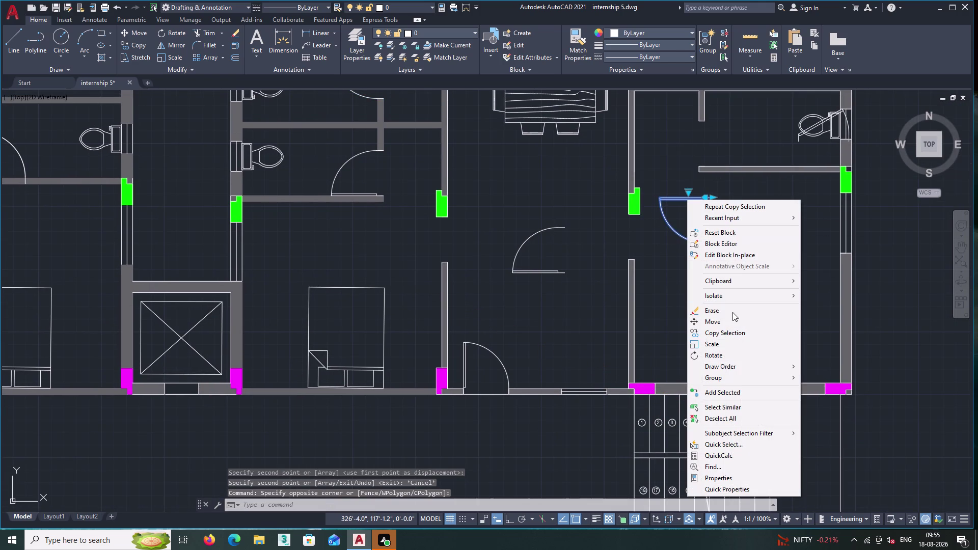
double_click(722, 320)
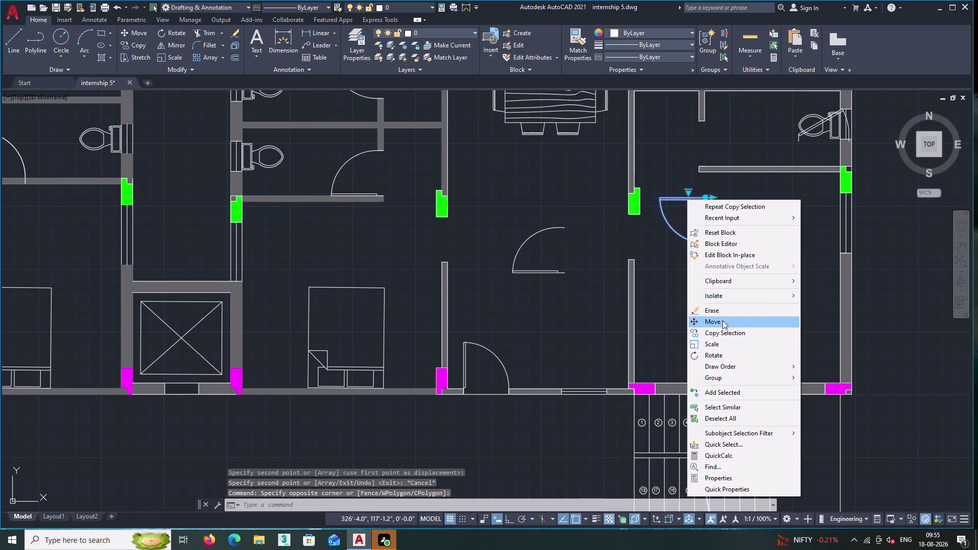
key(Escape)
drag(717, 258, 713, 253)
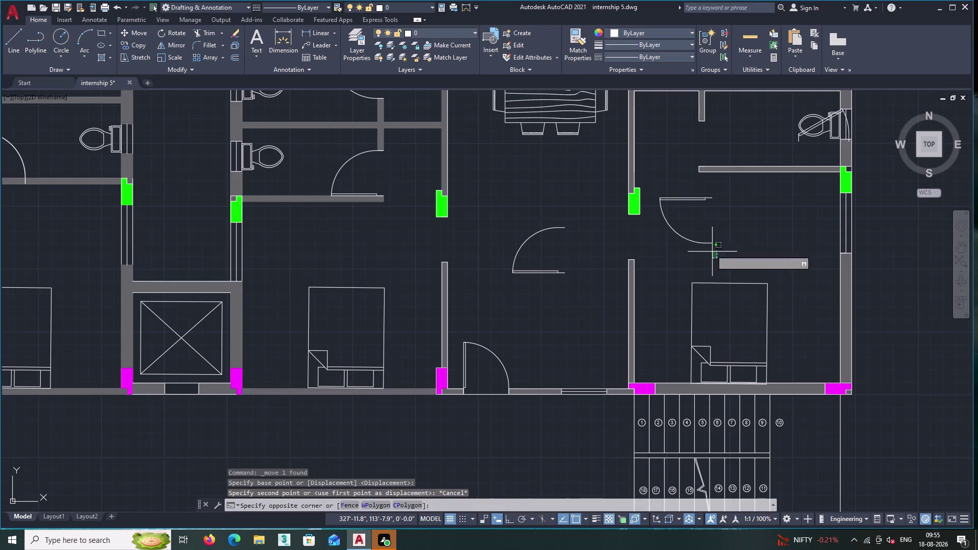
click(695, 229)
Move the copied door so its hinge corner snaps to the green jamb corner.
right_click(695, 228)
click(726, 353)
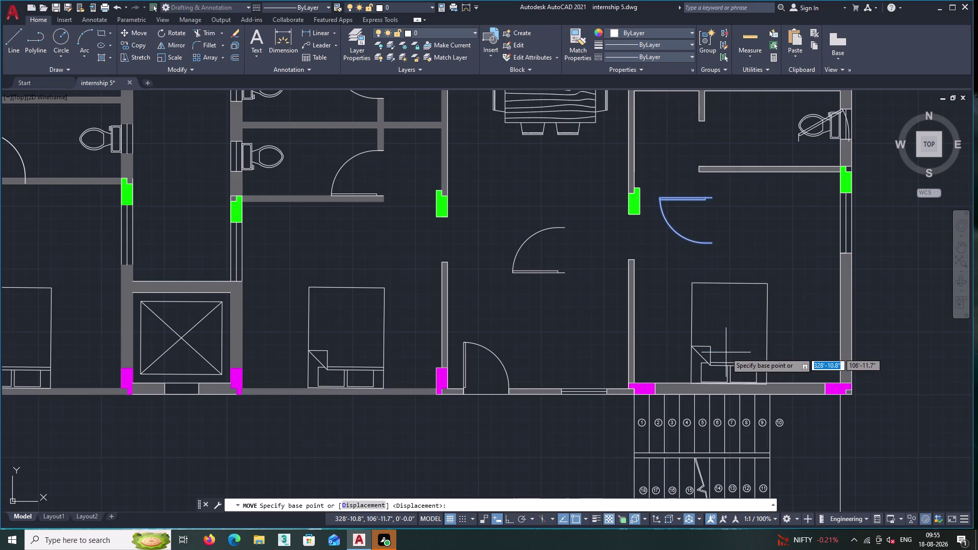
click(713, 199)
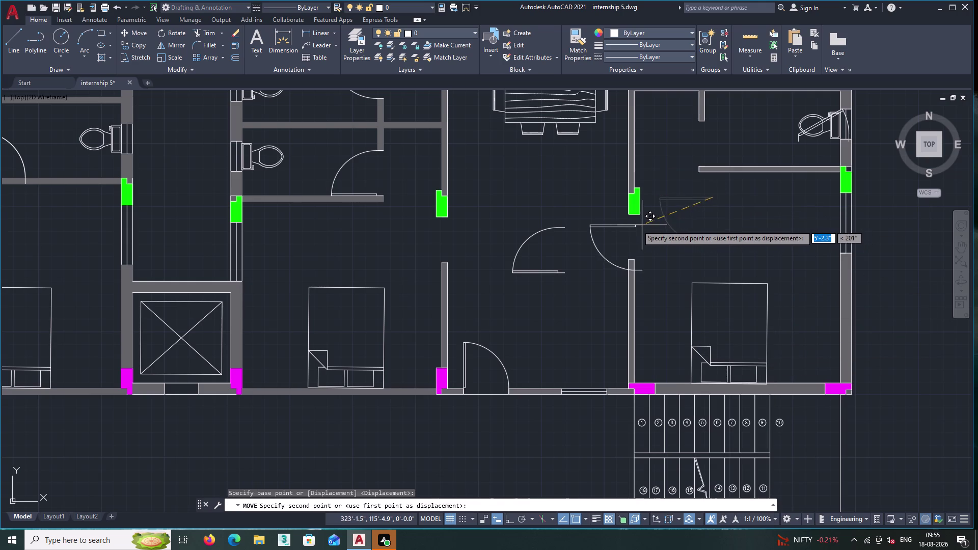
scroll(up, 3)
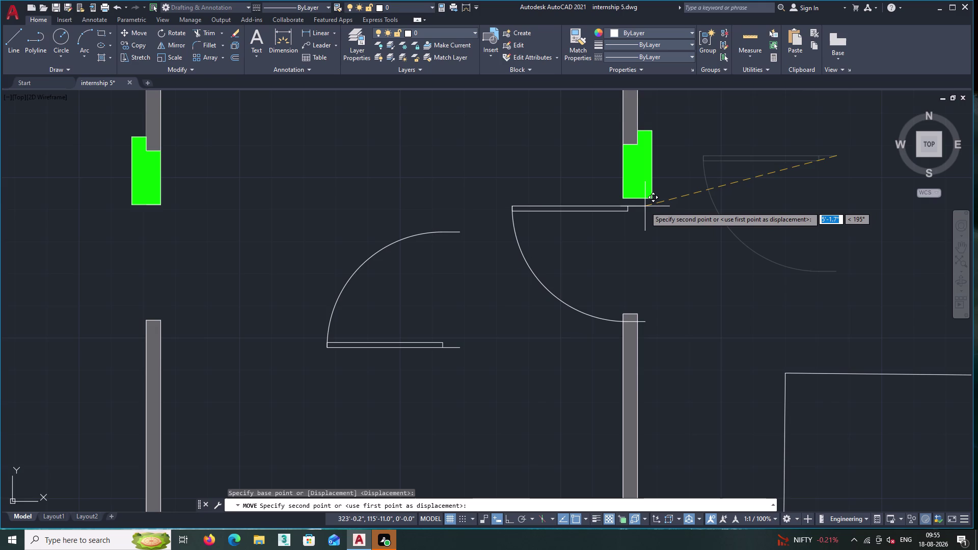
scroll(up, 3)
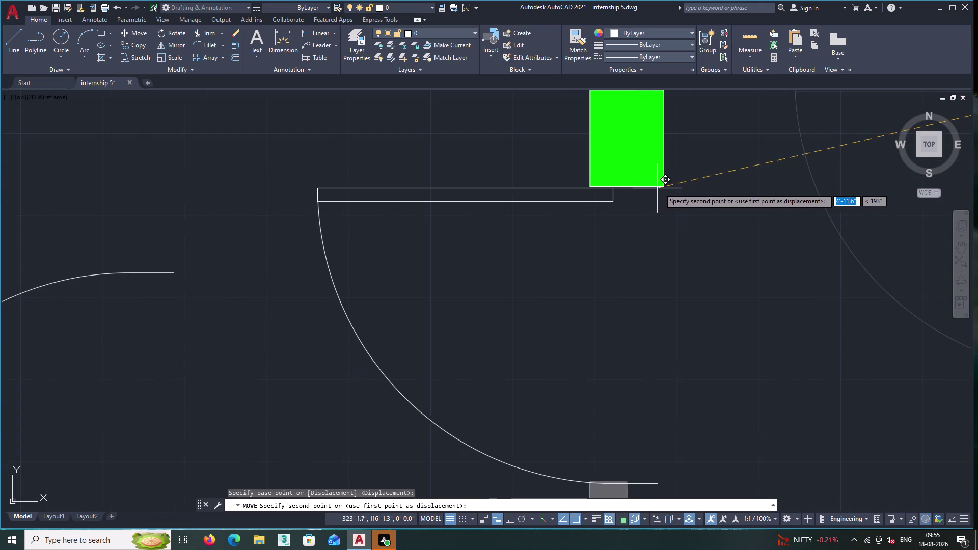
double_click(663, 188)
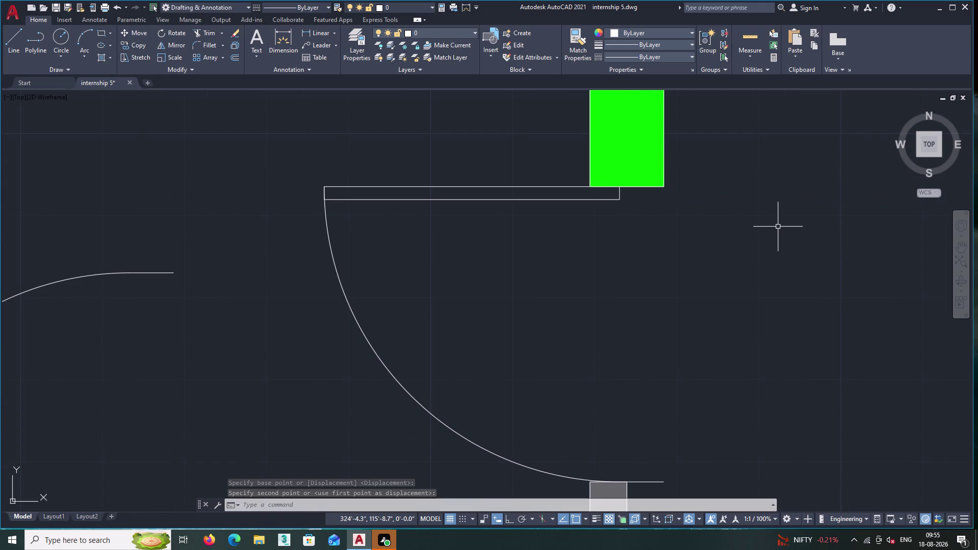
scroll(down, 3)
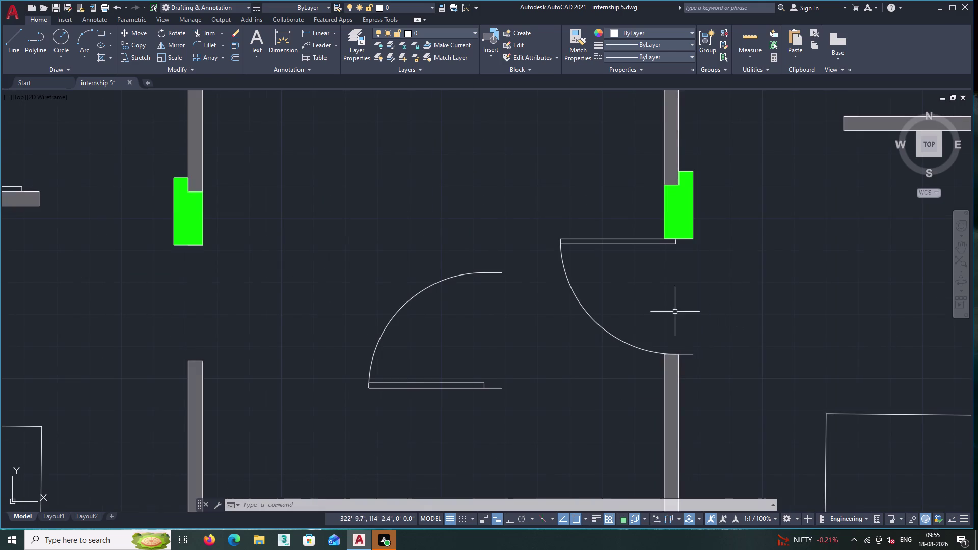
scroll(up, 3)
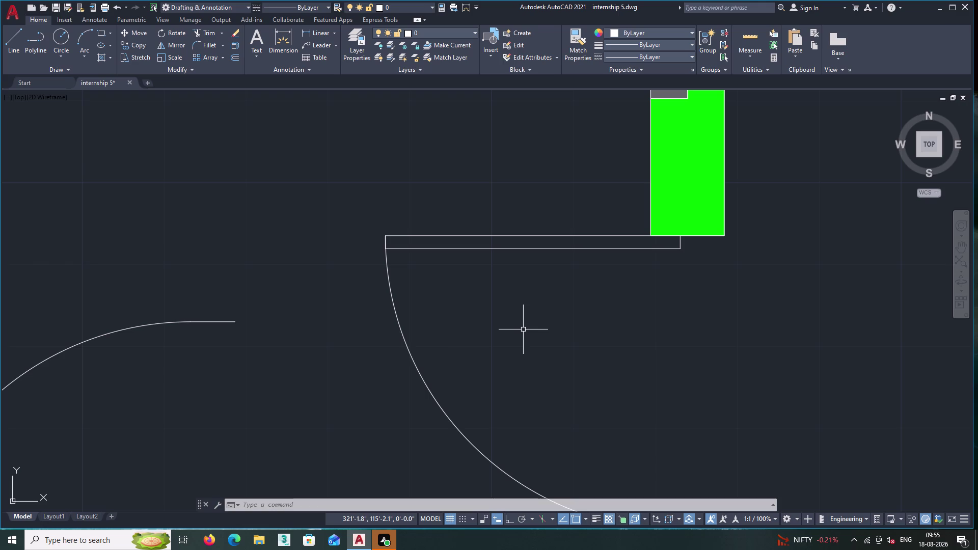
click(634, 264)
click(608, 233)
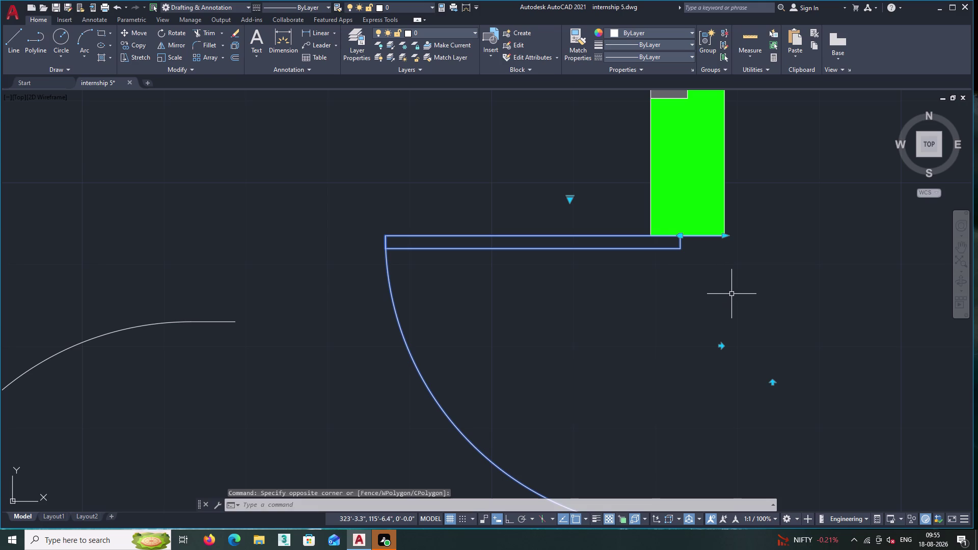
scroll(up, 3)
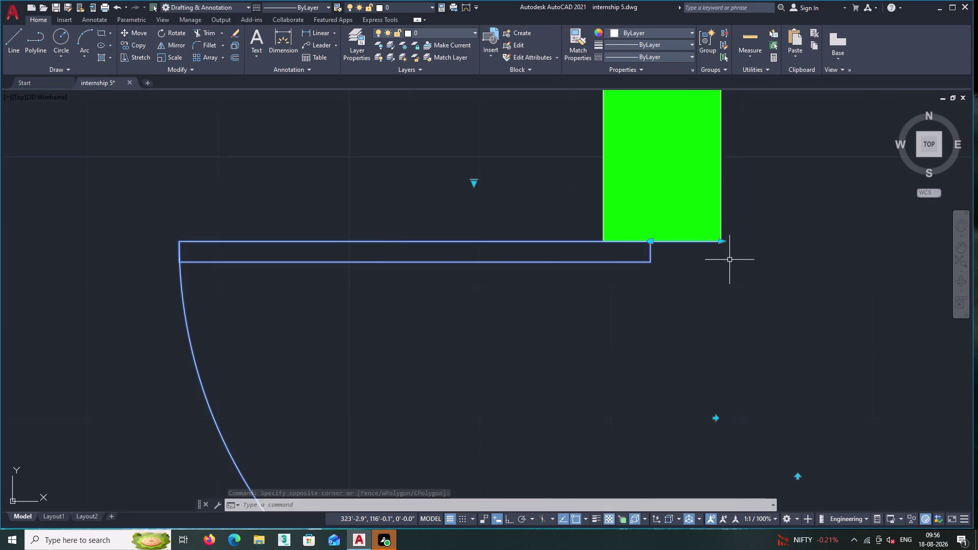
scroll(up, 3)
scroll(up, 3)
scroll(down, 3)
scroll(down, 3)
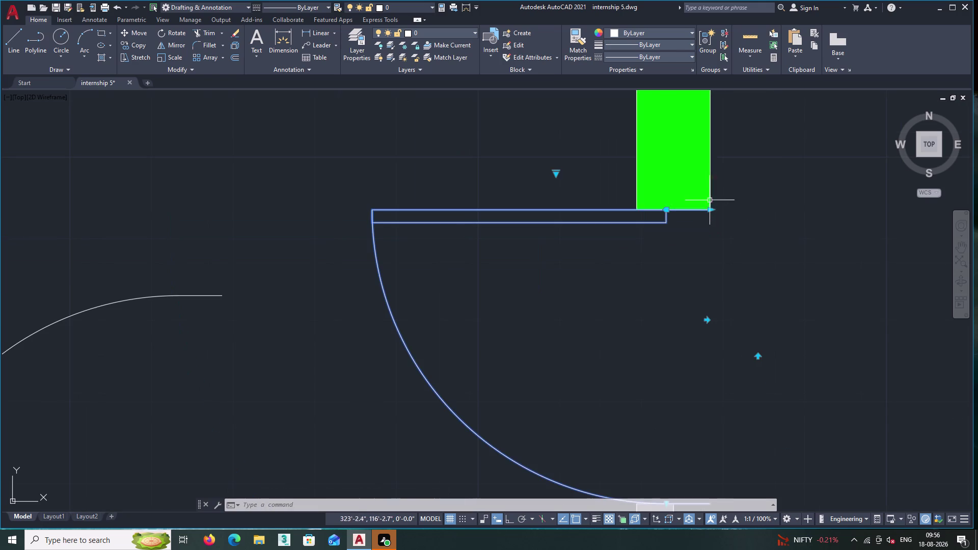
scroll(down, 3)
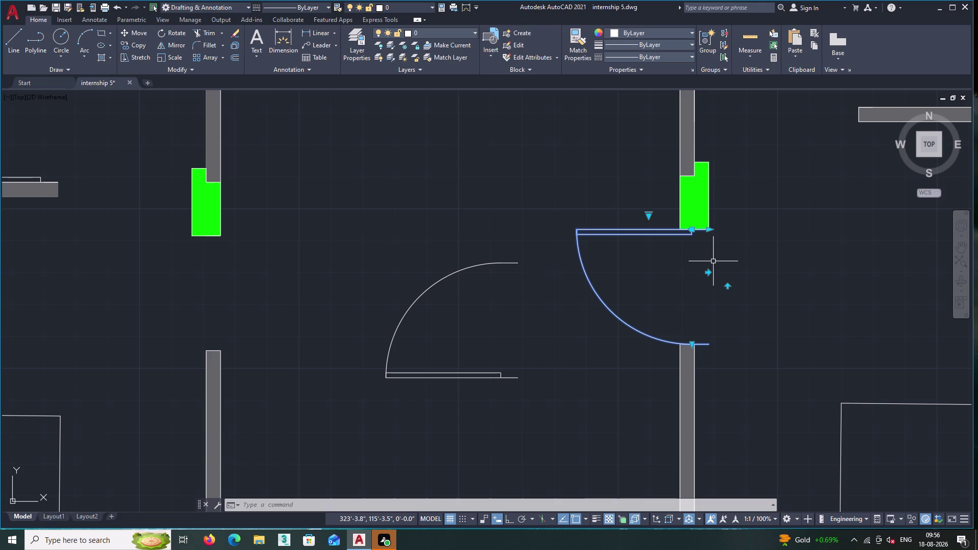
key(Escape)
key(Escape)
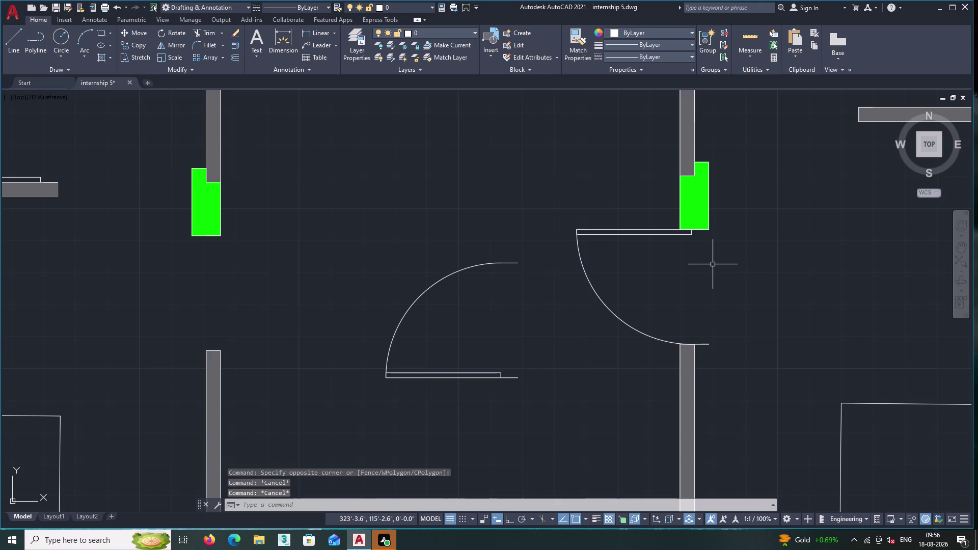
key(Escape)
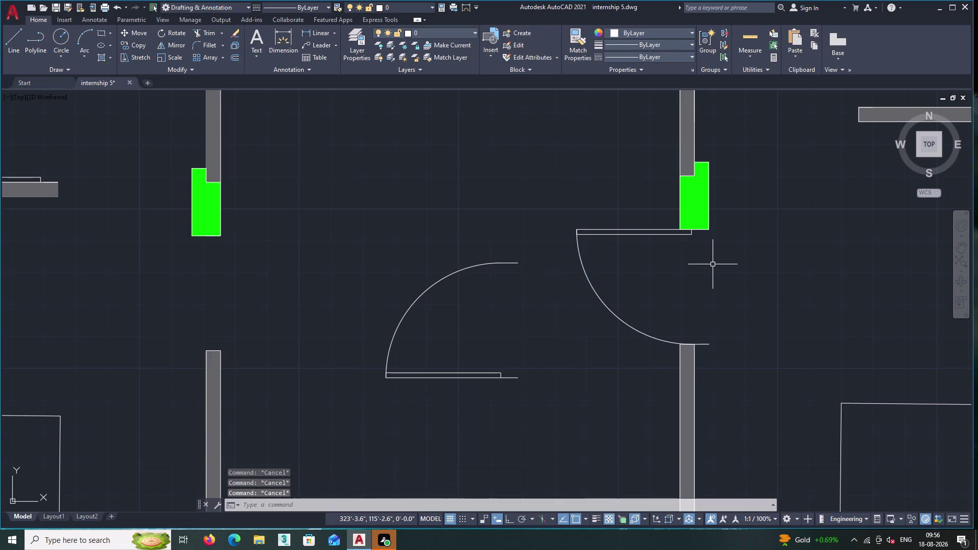
key(Escape)
key(Escape)
key(Escape)
key(Escape)
key(Escape)
key(Escape)
key(Escape)
key(Escape)
key(Escape)
key(Escape)
key(Escape)
key(Escape)
key(Escape)
key(Escape)
key(Escape)
key(Escape)
key(Escape)
key(Escape)
key(Escape)
key(Escape)
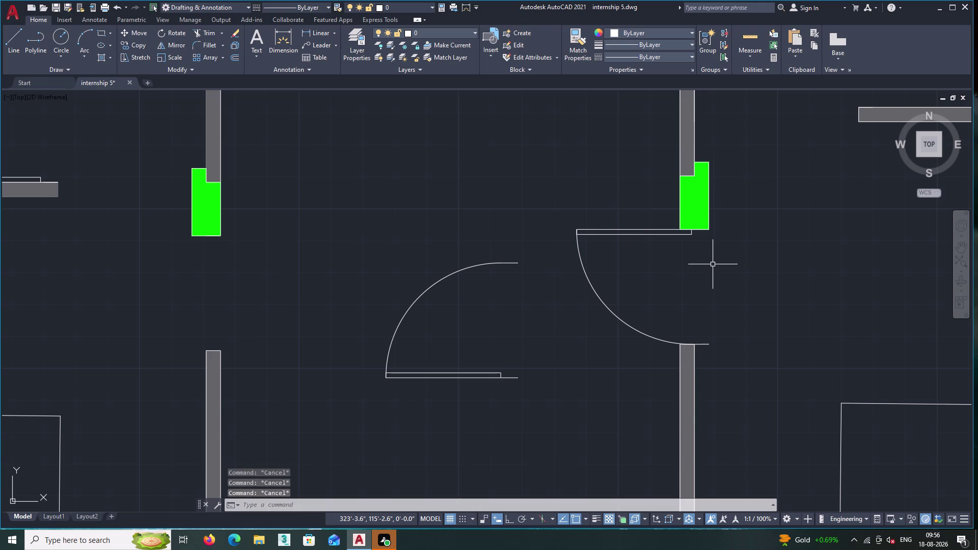